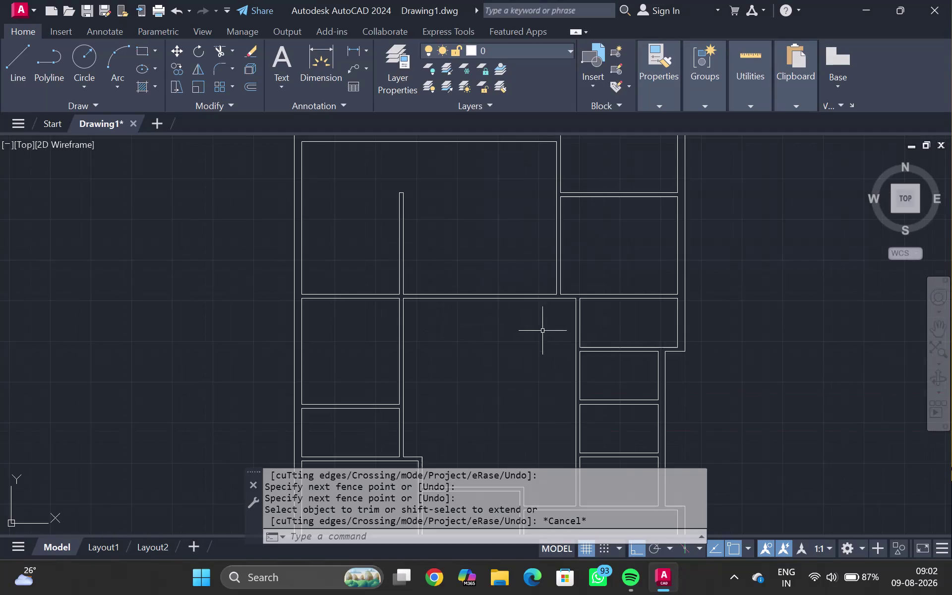
Draw a short line across the vertical wall's thickness at the corner.
middle_drag(467, 416, 482, 303)
scroll(down, 3)
middle_drag(482, 299, 481, 298)
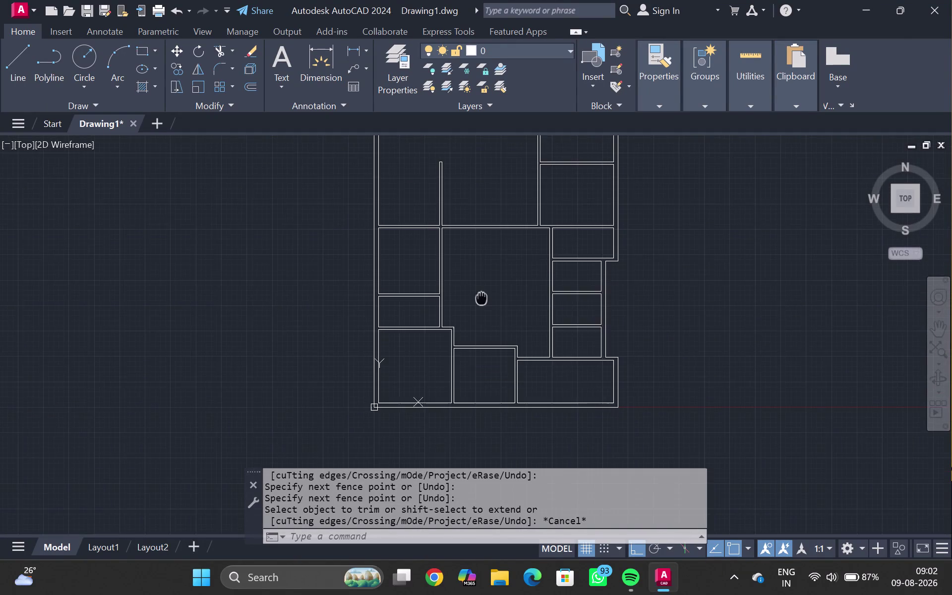
middle_drag(482, 298, 470, 289)
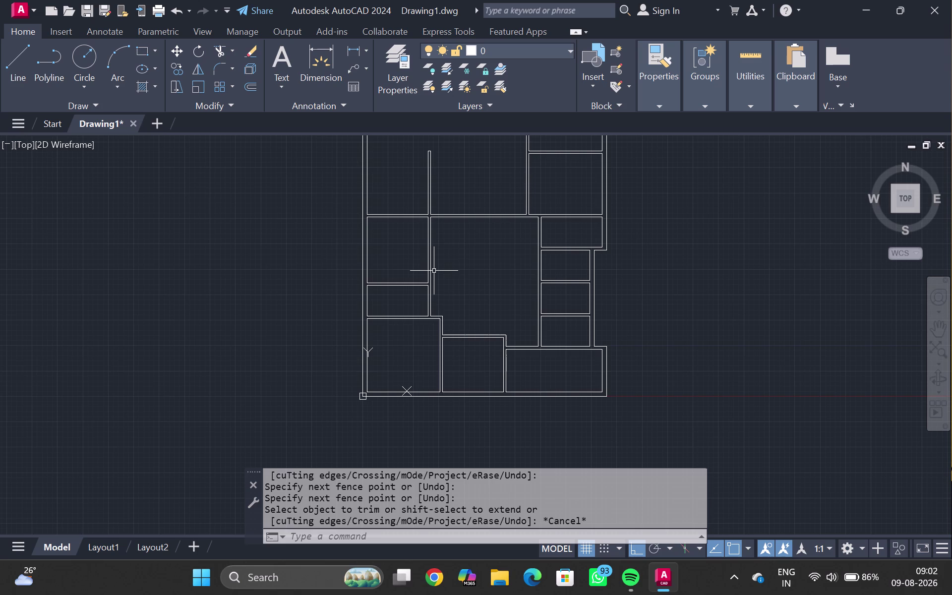
scroll(up, 3)
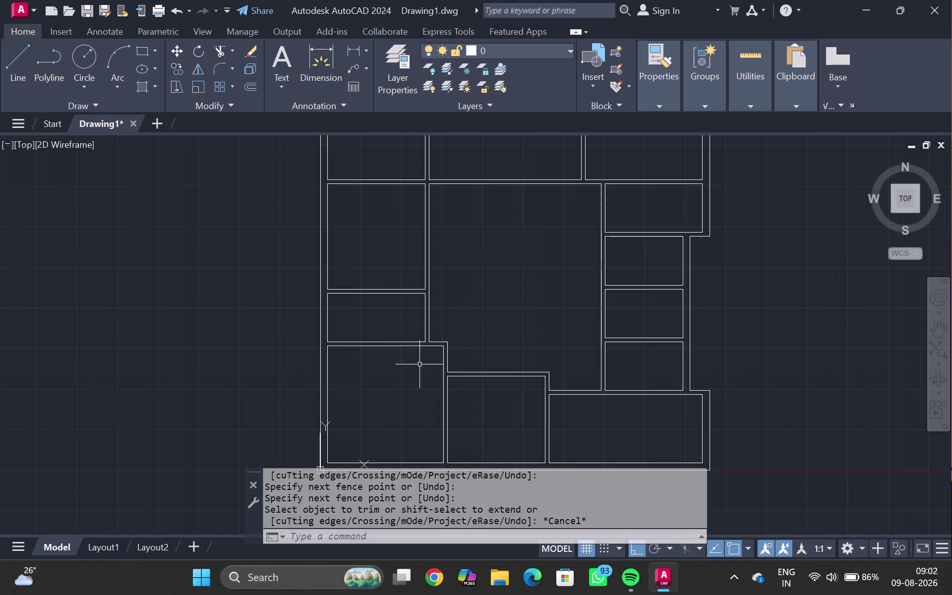
scroll(up, 3)
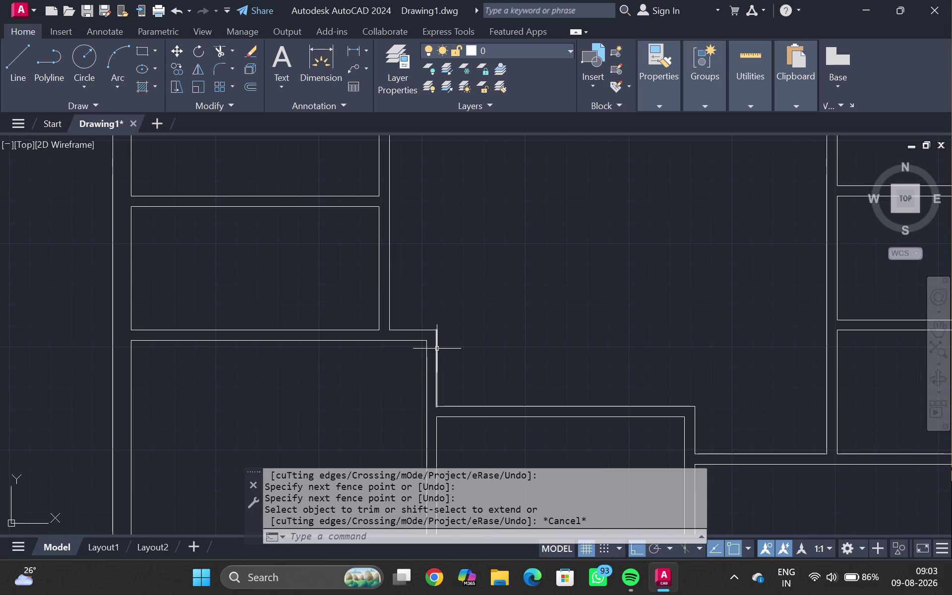
key(l)
key(Return)
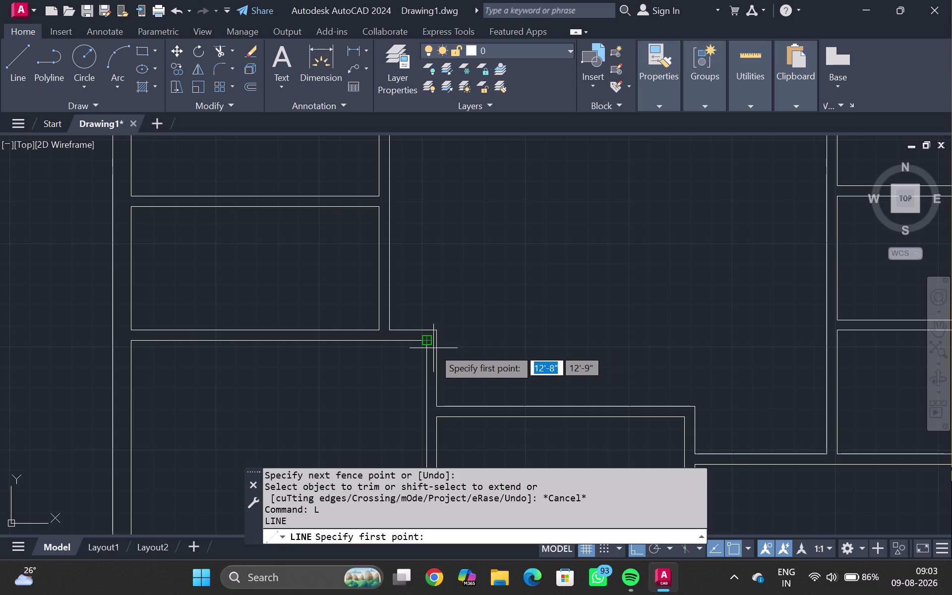
scroll(up, 3)
click(399, 322)
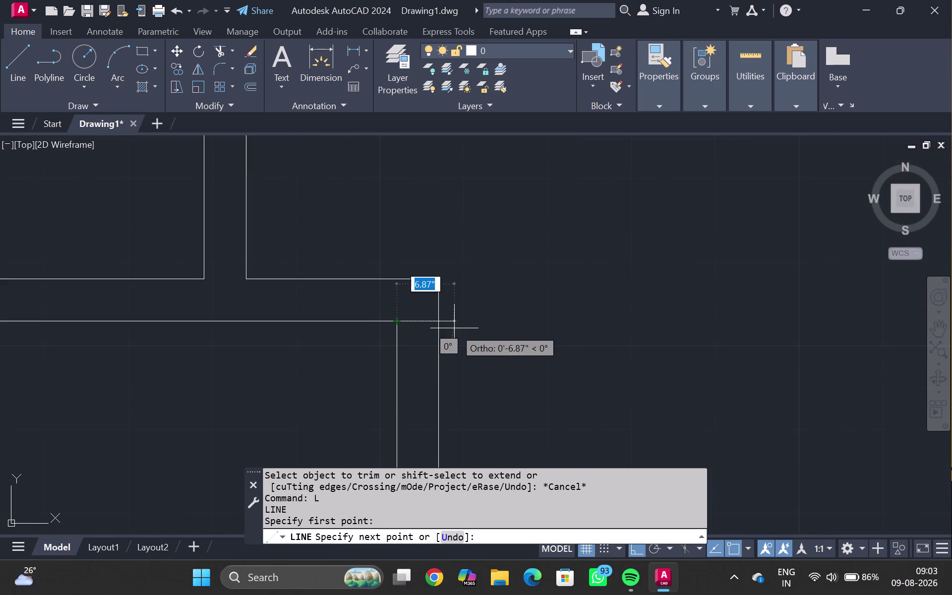
click(458, 326)
key(Escape)
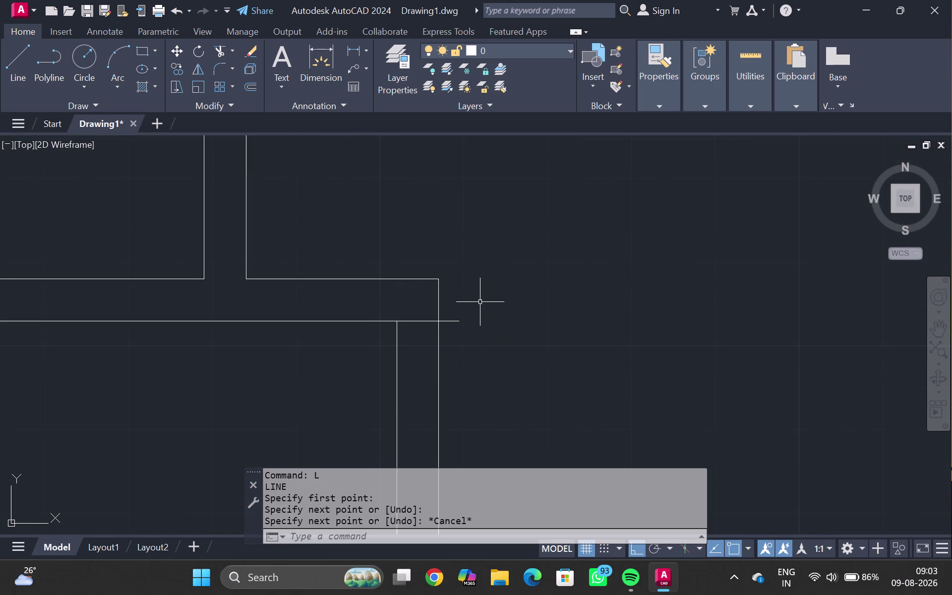
click(429, 320)
Offset the cross line 3'6" down the wall.
key(o)
key(Return)
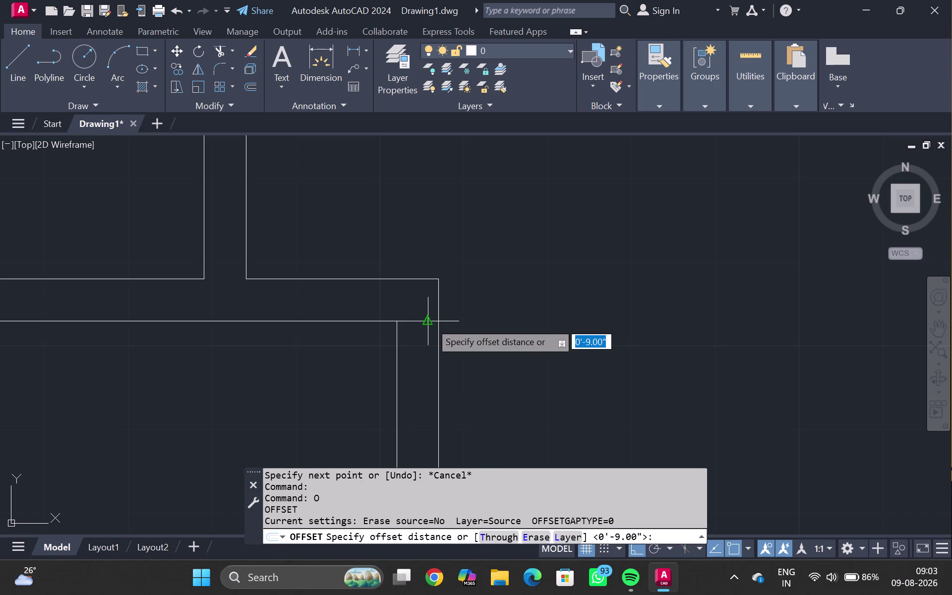
key(3)
text(')
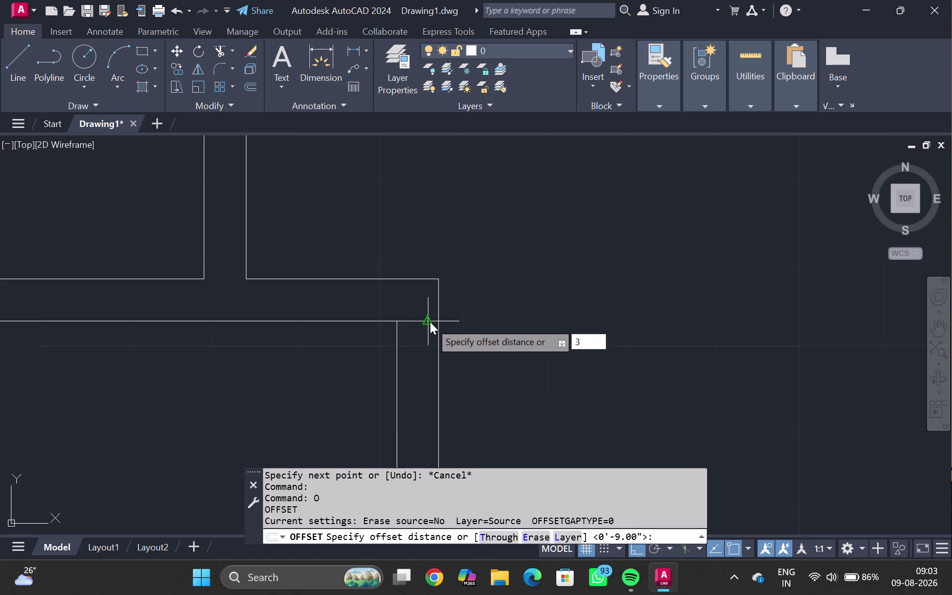
text(6")
key(Return)
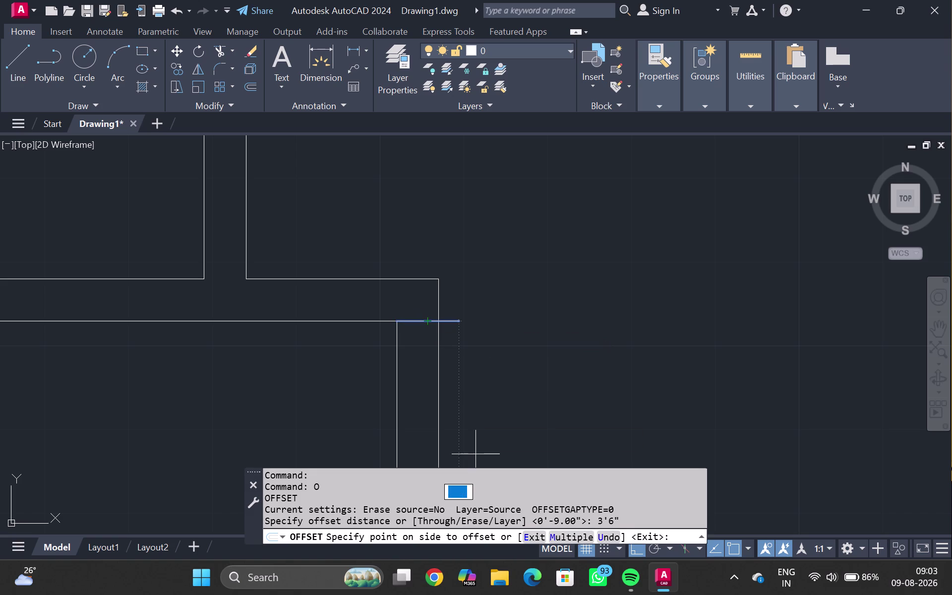
scroll(down, 3)
middle_drag(467, 438, 563, 176)
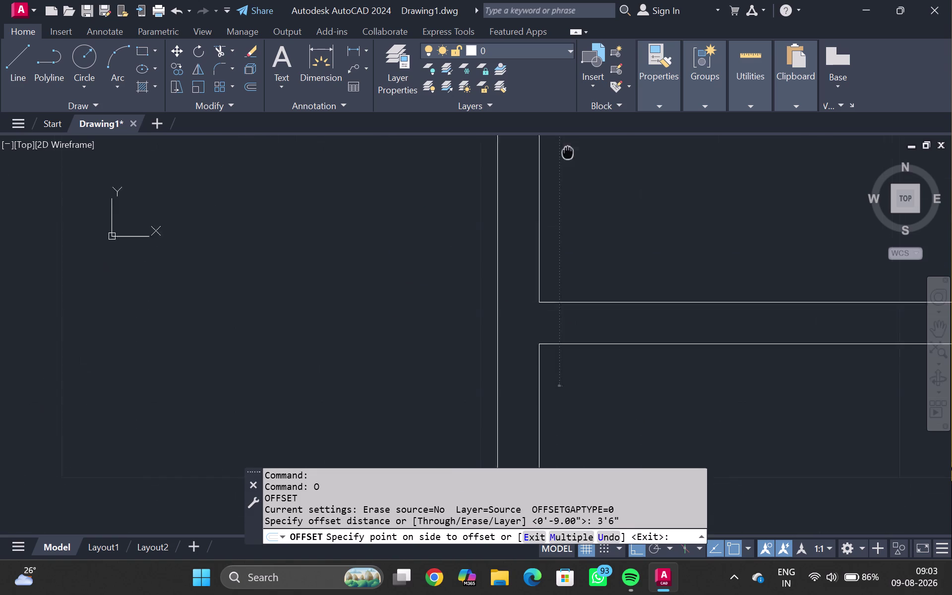
middle_drag(562, 176, 571, 124)
middle_click(571, 125)
click(542, 179)
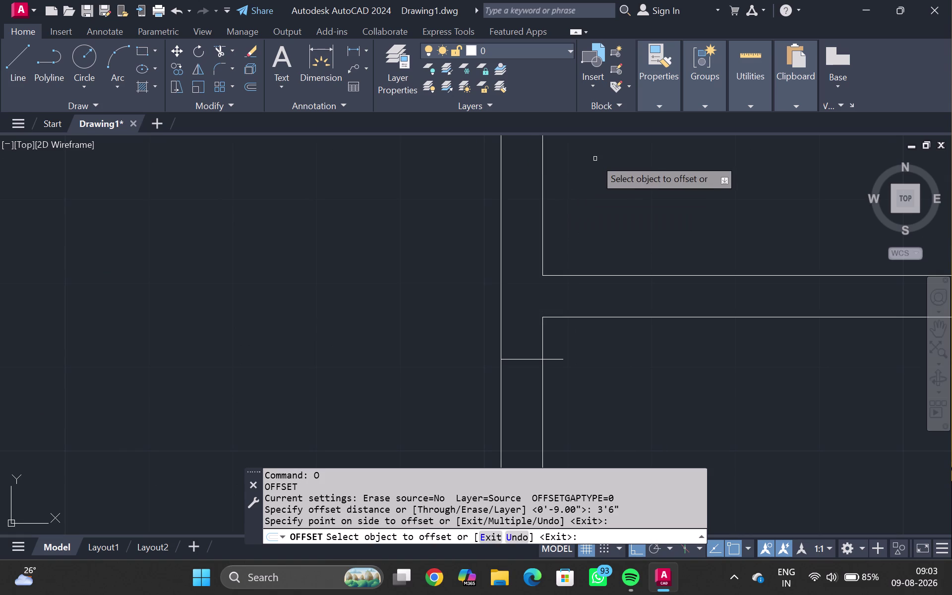
key(Escape)
Fence-trim the wall lines between the two cross lines, then undo the last trim.
text(TR)
key(Return)
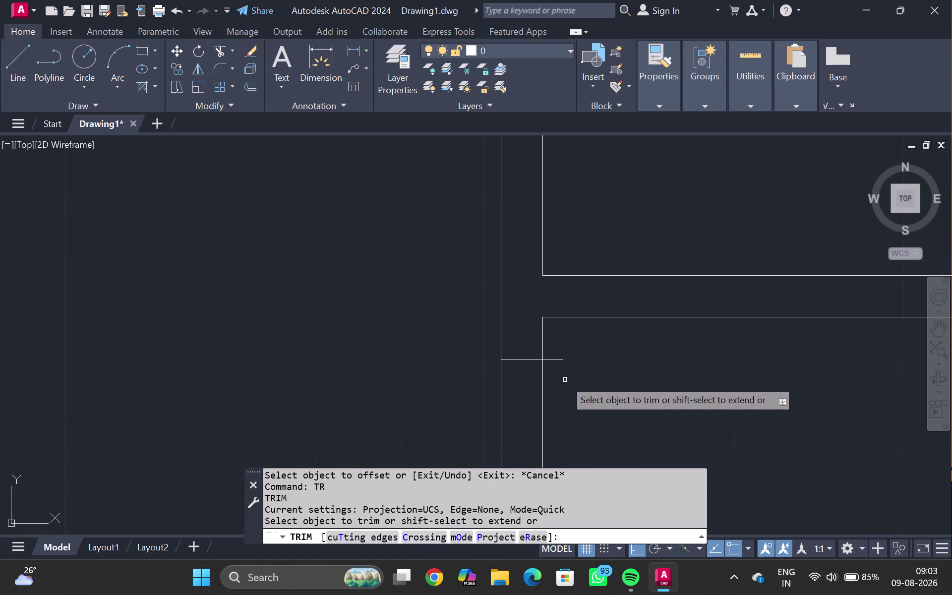
click(559, 360)
drag(568, 233, 484, 245)
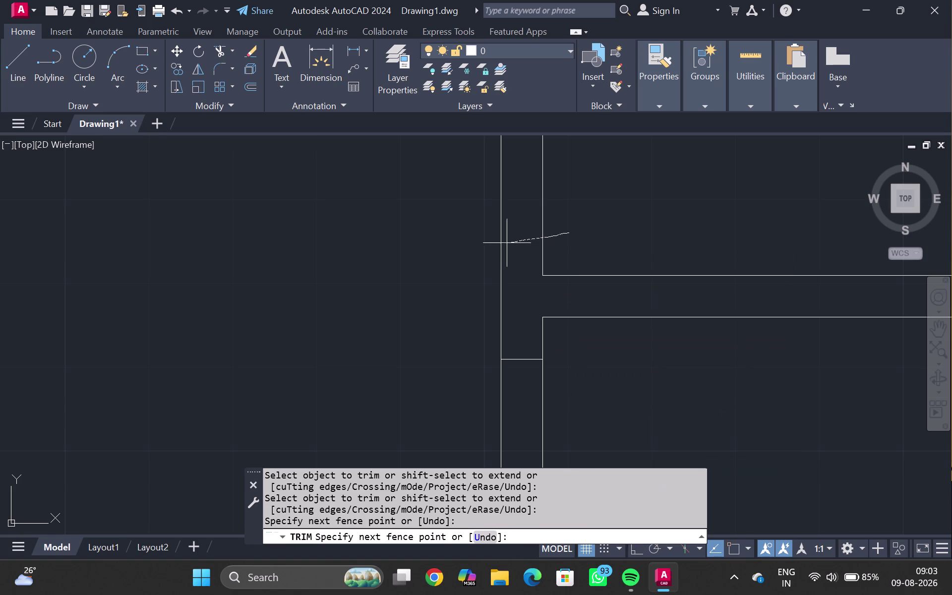
drag(483, 244, 443, 246)
scroll(down, 3)
middle_drag(530, 222, 529, 222)
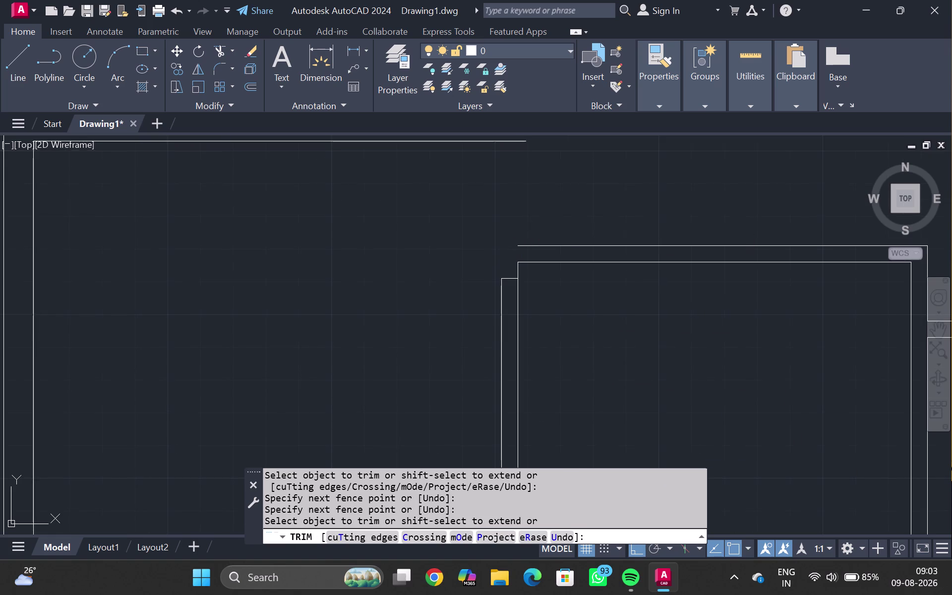
middle_drag(529, 222, 479, 310)
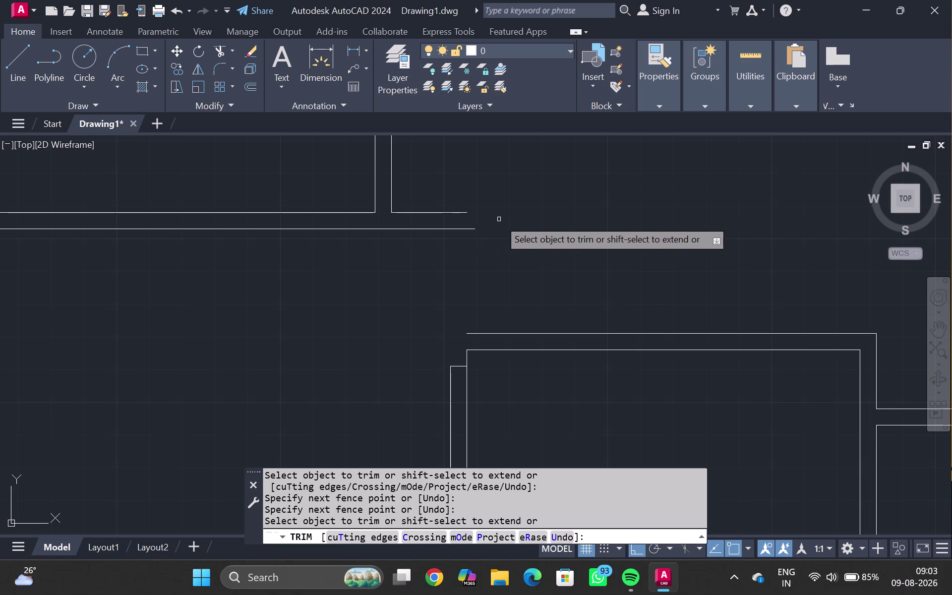
scroll(up, 3)
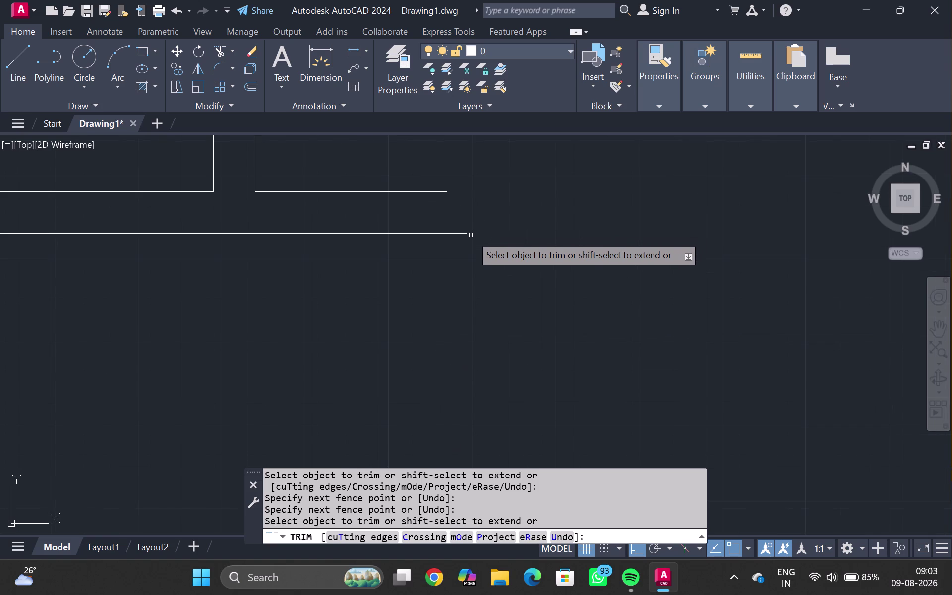
scroll(down, 3)
scroll(down, 3)
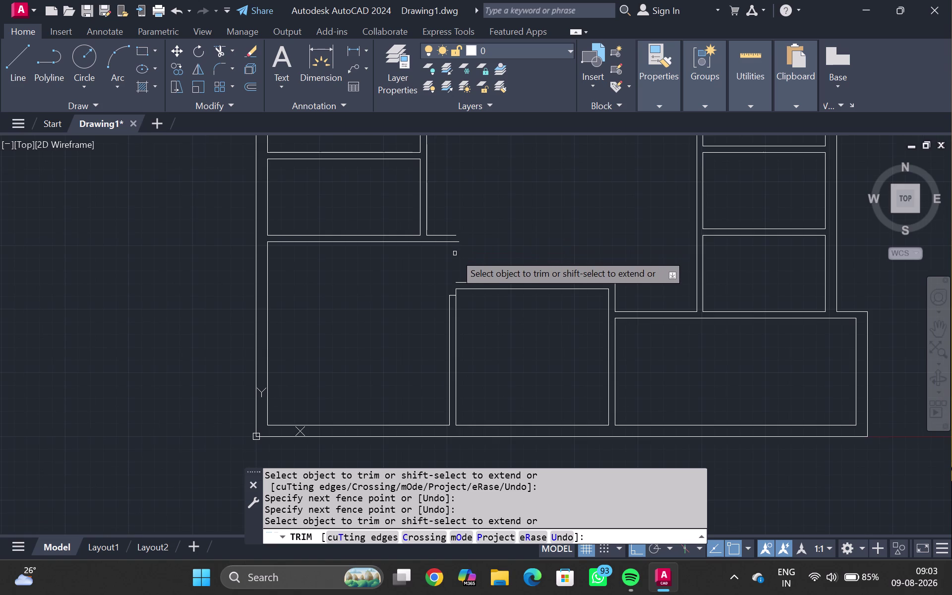
key(ctrl+z)
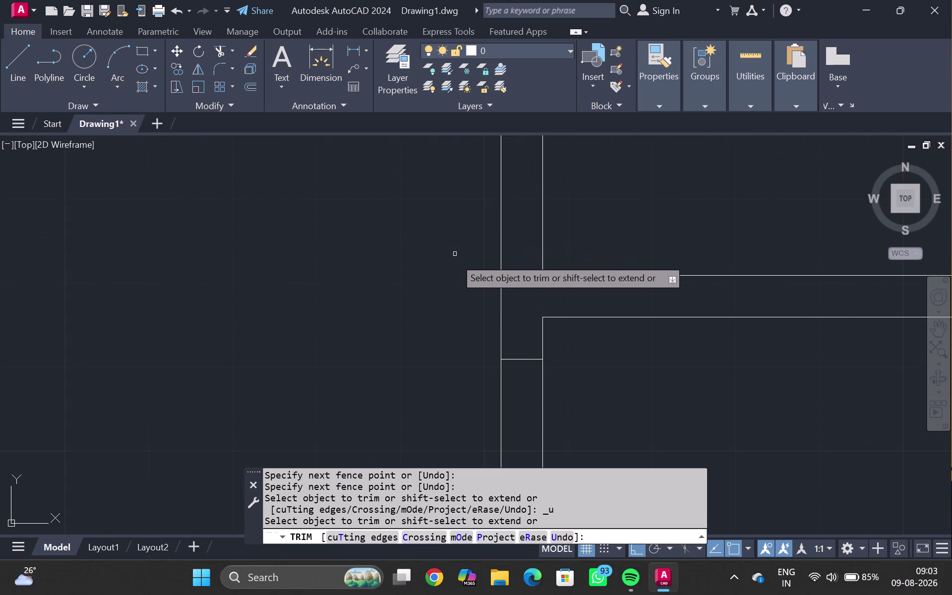
Trim the remaining wall lines out of the 3'6" opening.
scroll(down, 3)
middle_drag(554, 194, 518, 256)
scroll(up, 3)
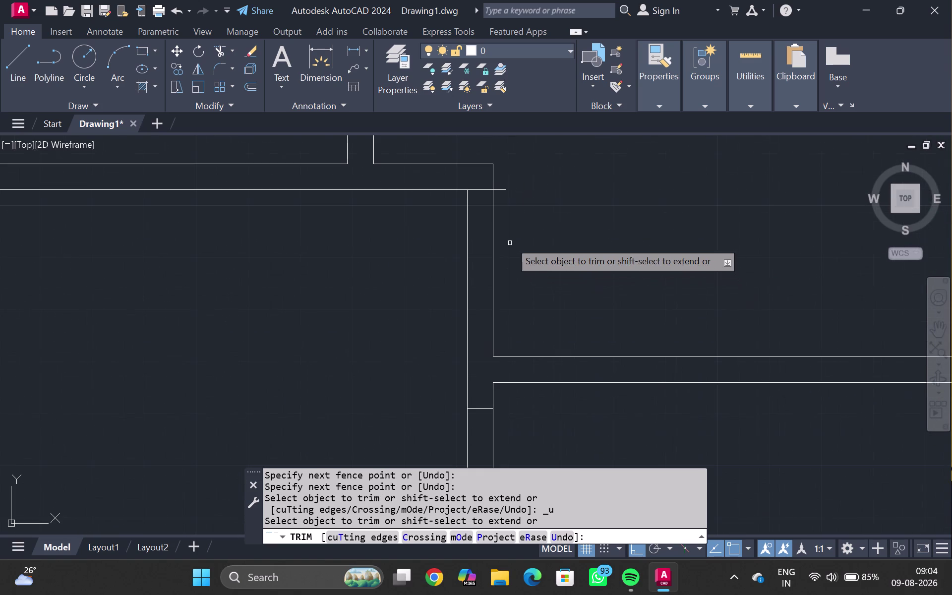
click(503, 189)
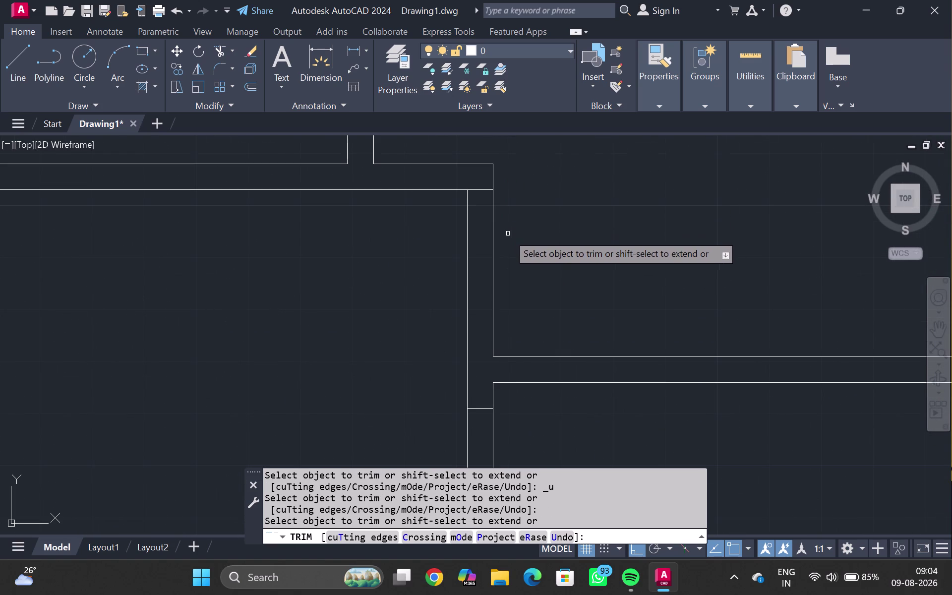
drag(504, 245, 423, 287)
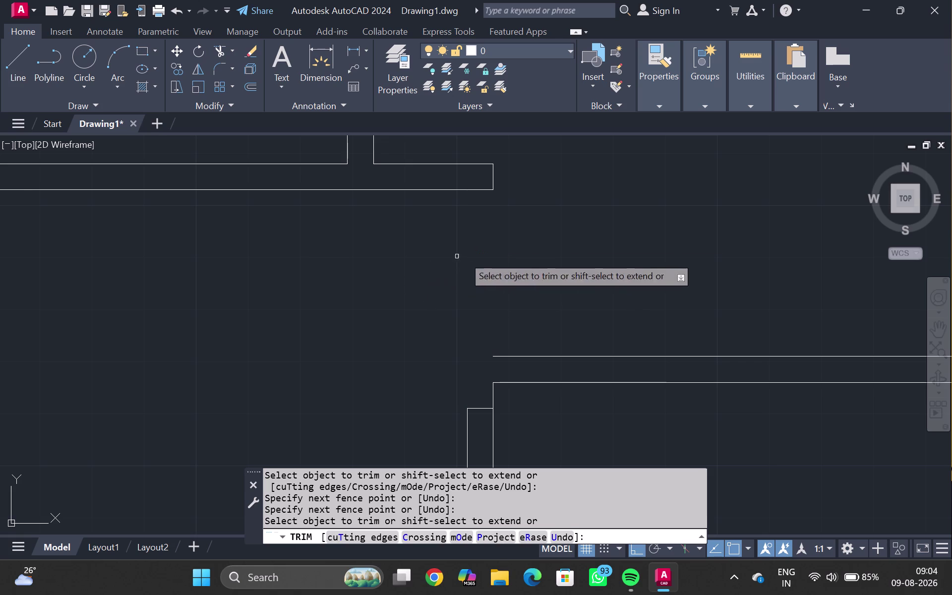
scroll(down, 3)
scroll(down, 3)
middle_drag(541, 257, 450, 260)
key(Escape)
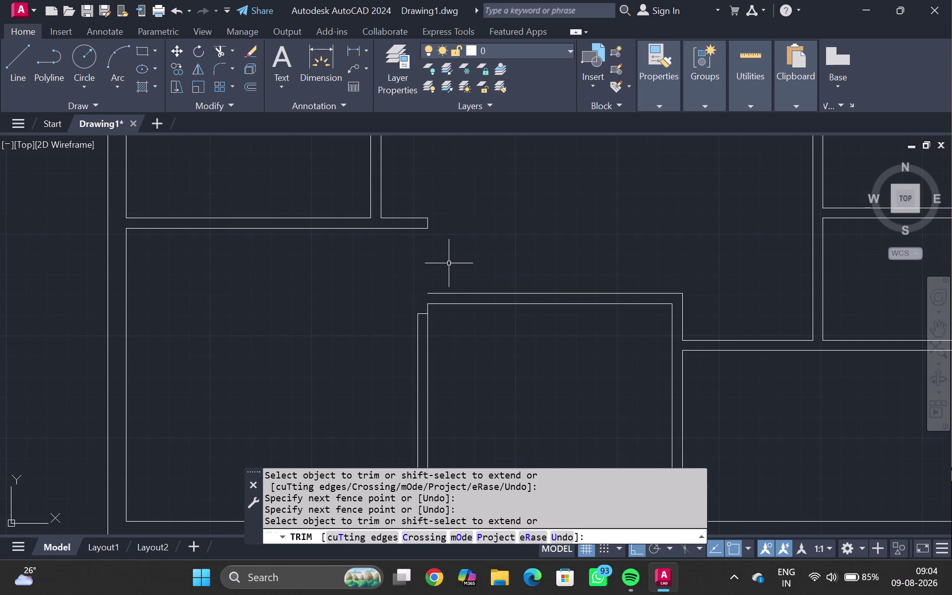
Draw a short line across the wall at the central room's corner.
text(LI)
key(BackSpace)
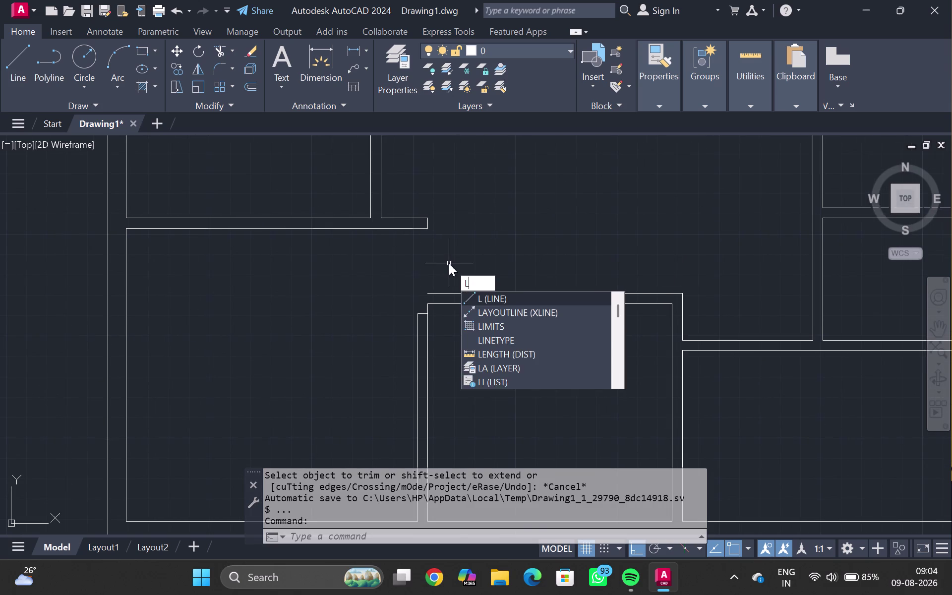
key(Return)
scroll(up, 3)
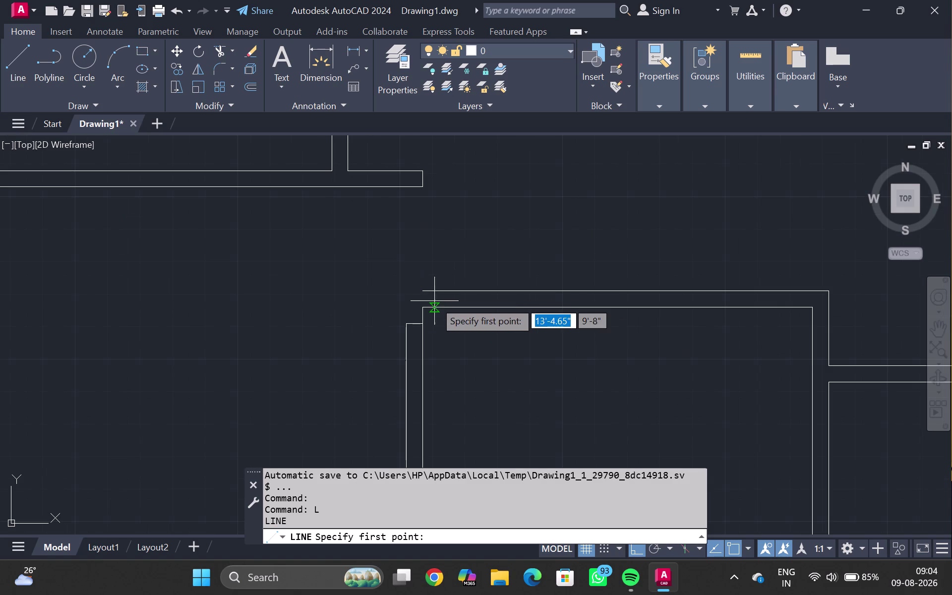
click(424, 312)
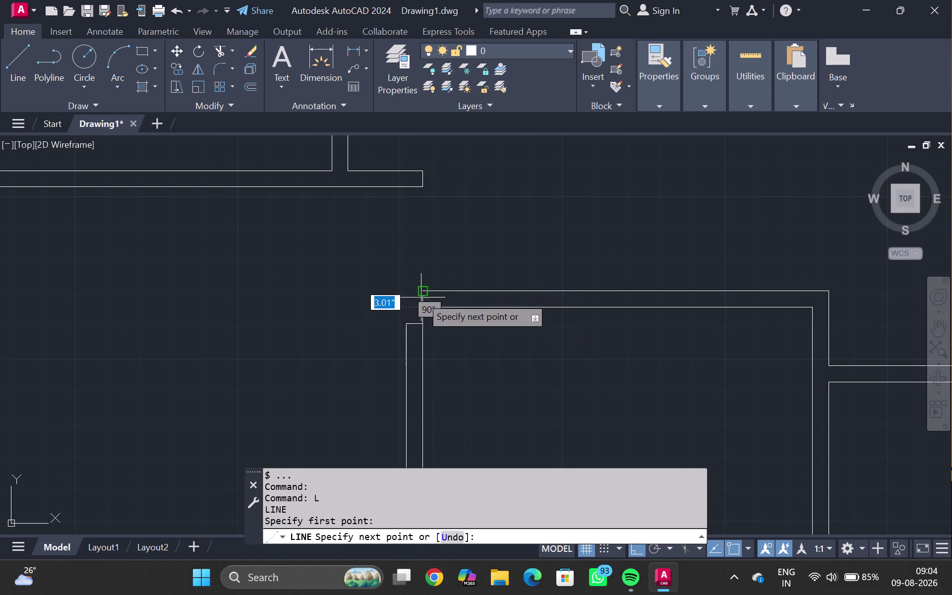
click(421, 289)
key(Escape)
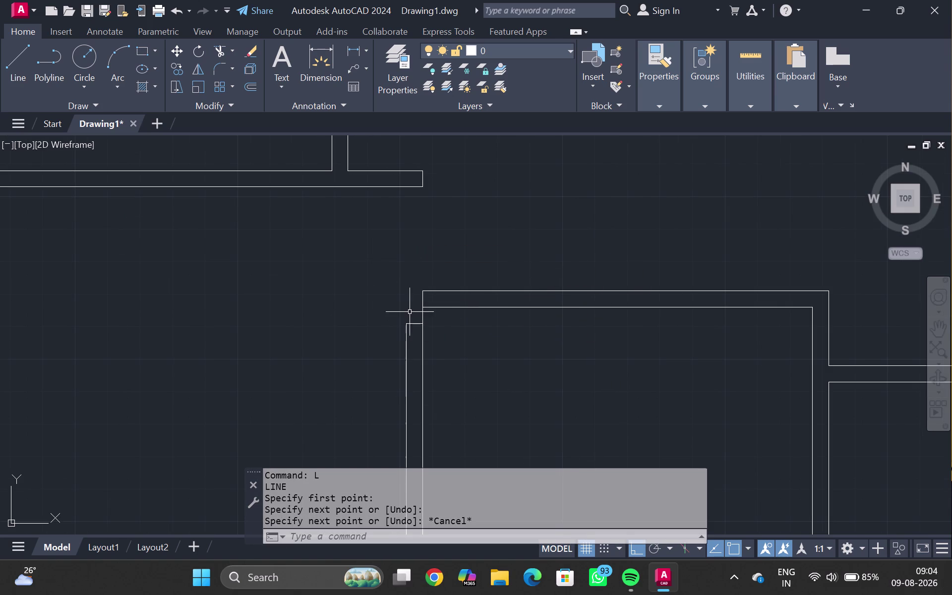
click(424, 297)
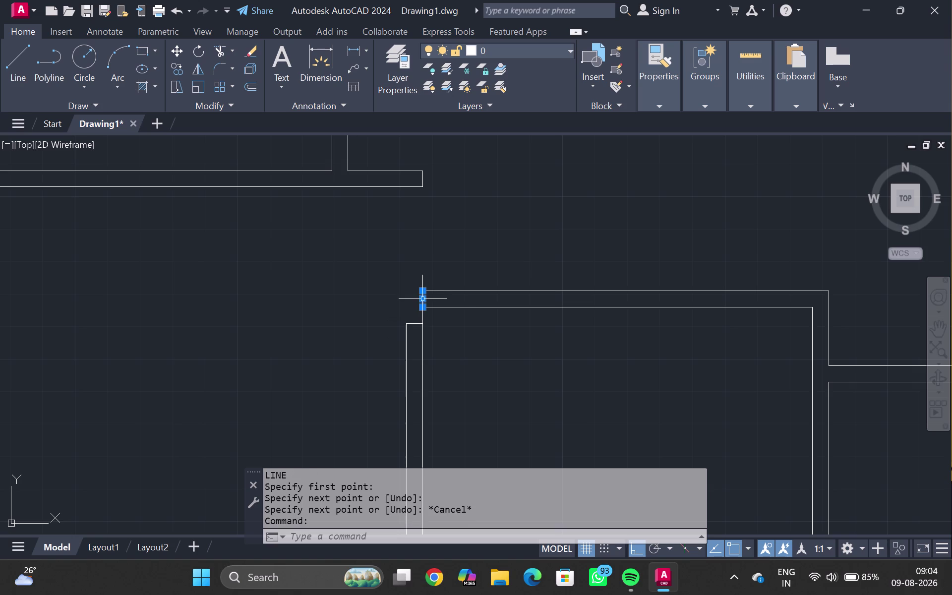
Offset that line 3'6" to the right.
text(PO)
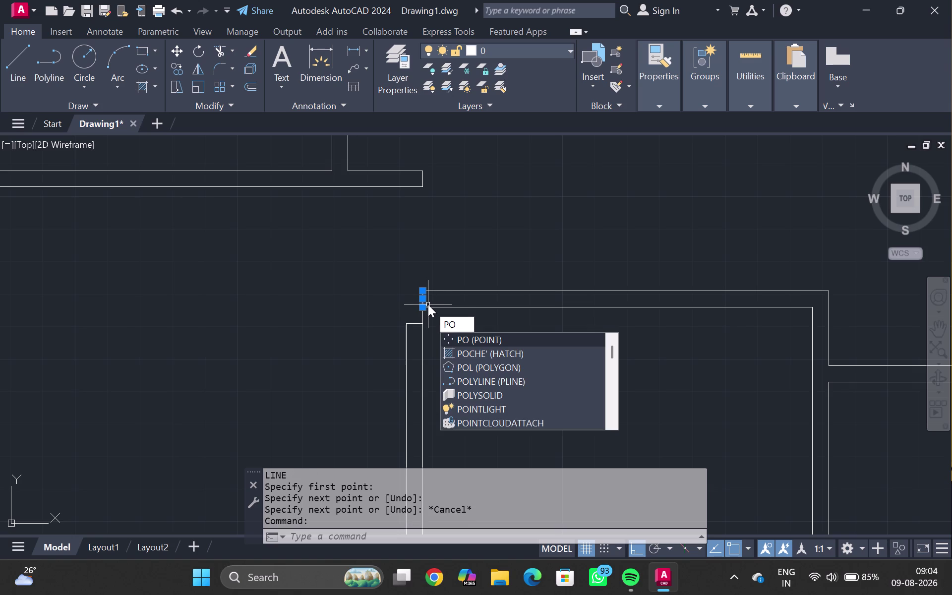
key(BackSpace)
key(BackSpace)
key(p)
key(BackSpace)
key(o)
key(Return)
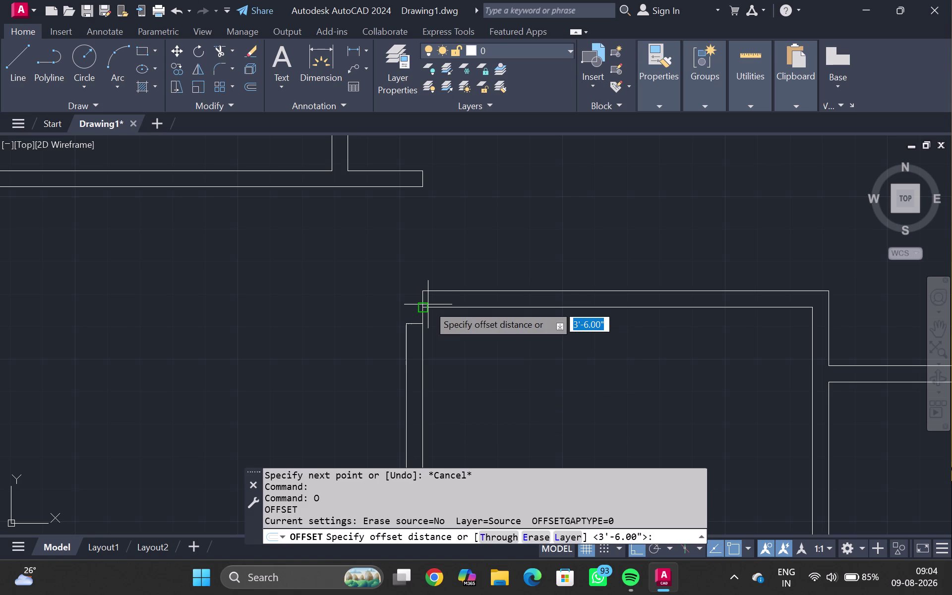
key(3)
text(')
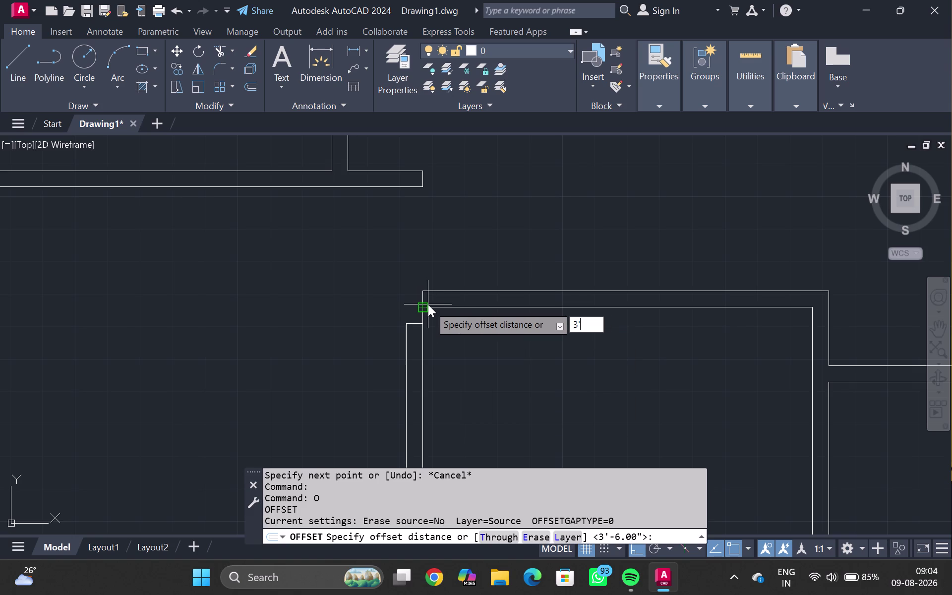
text(6")
key(Return)
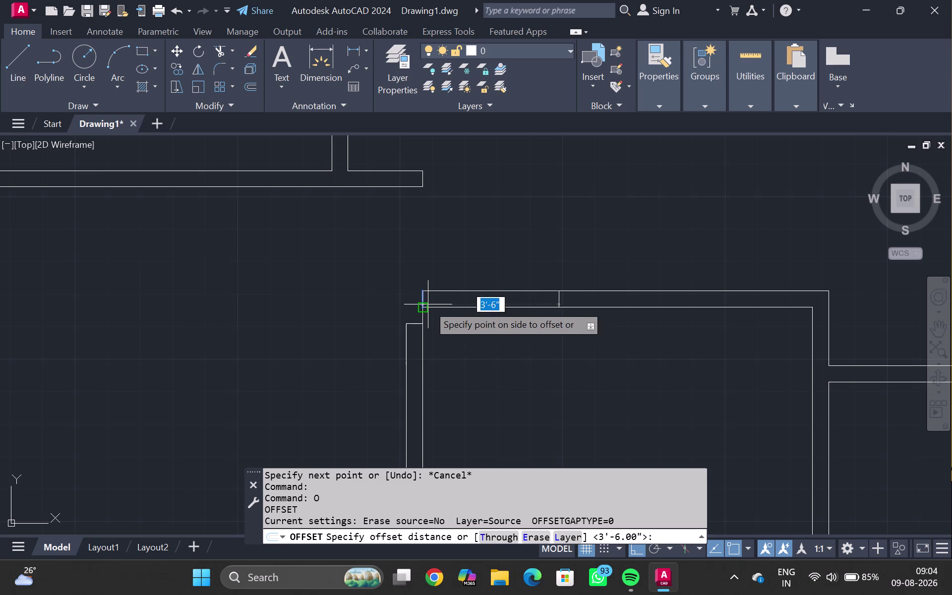
click(542, 305)
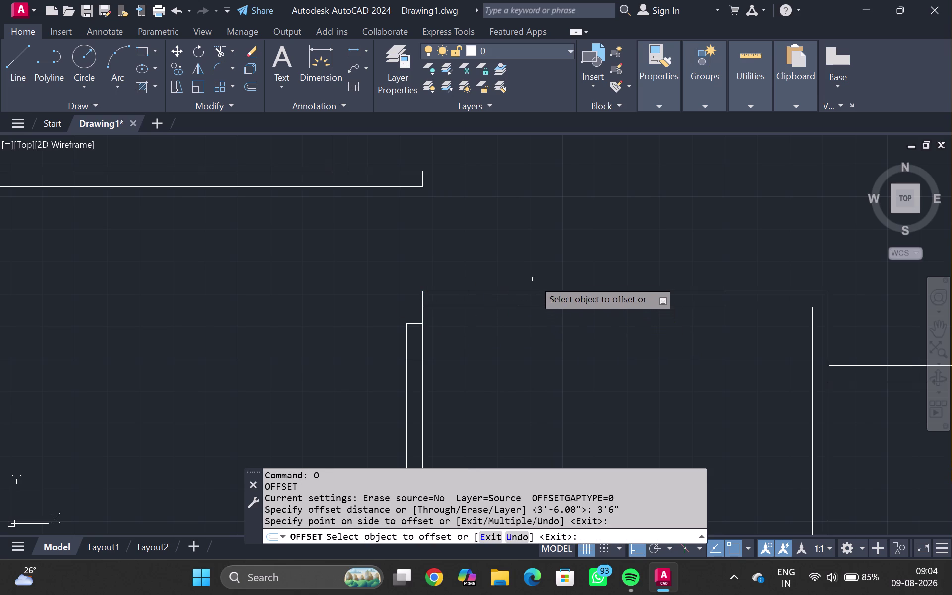
key(Escape)
Fence-trim the wall between the two lines and zoom out to the whole plan.
key(t)
key(r)
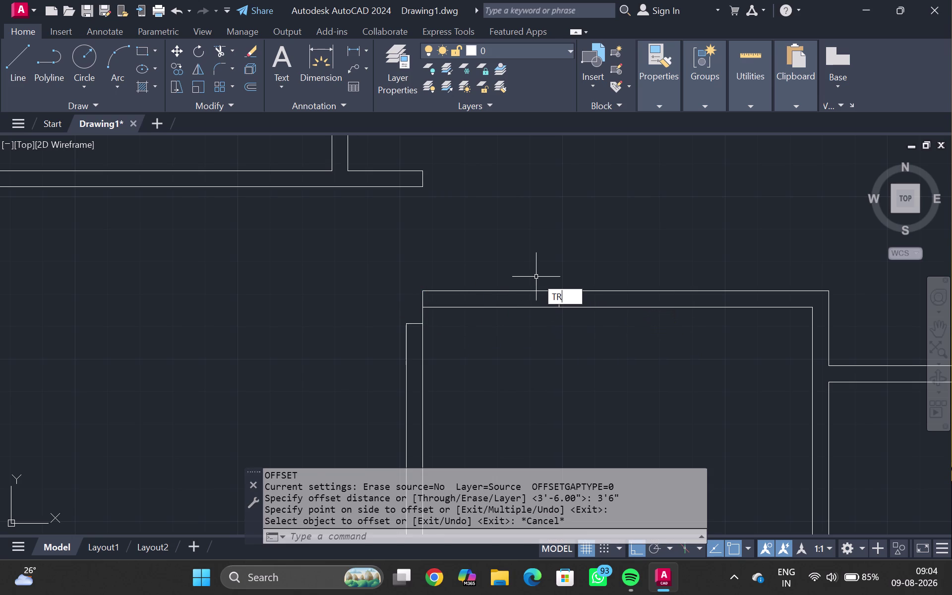
key(Return)
drag(528, 265, 445, 383)
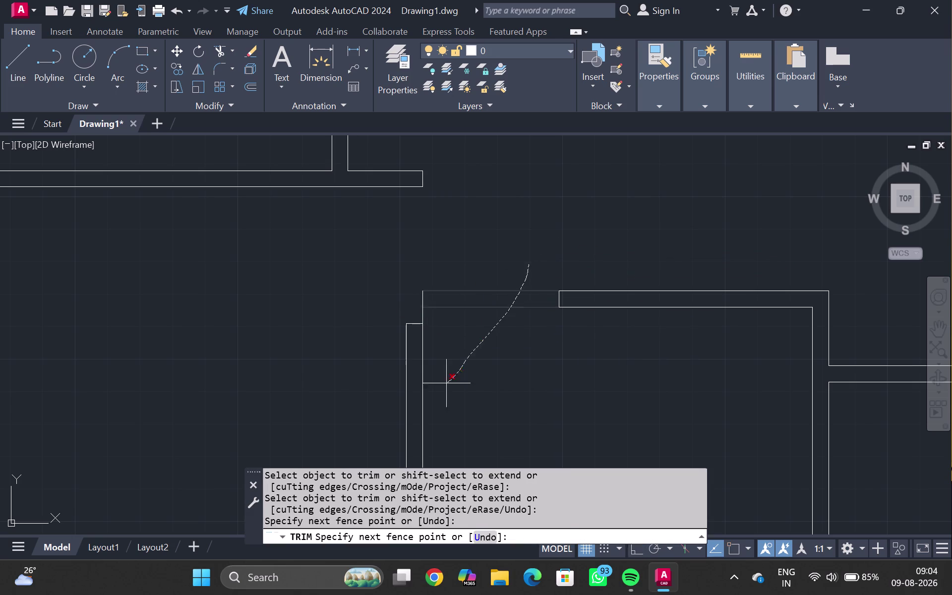
drag(438, 308, 395, 313)
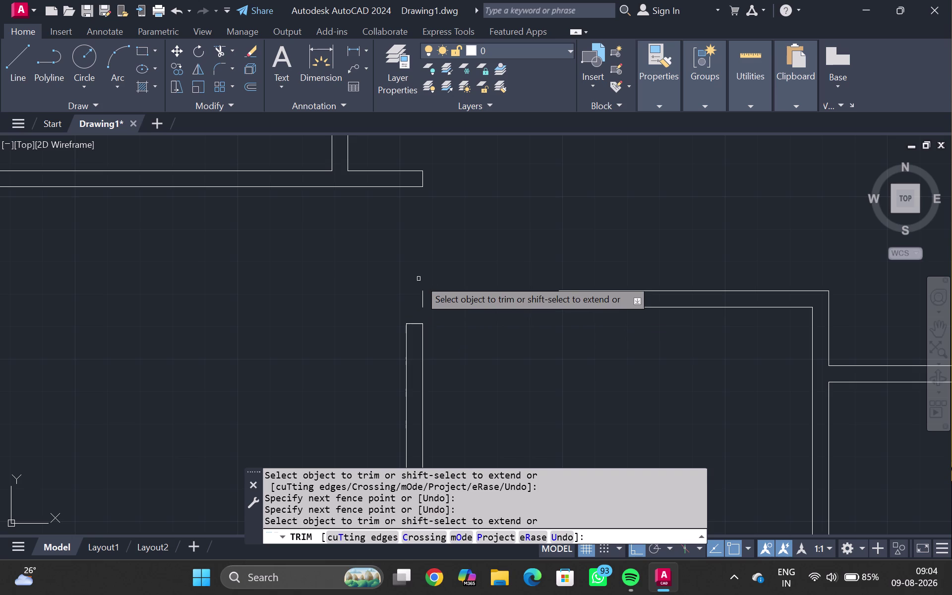
click(423, 299)
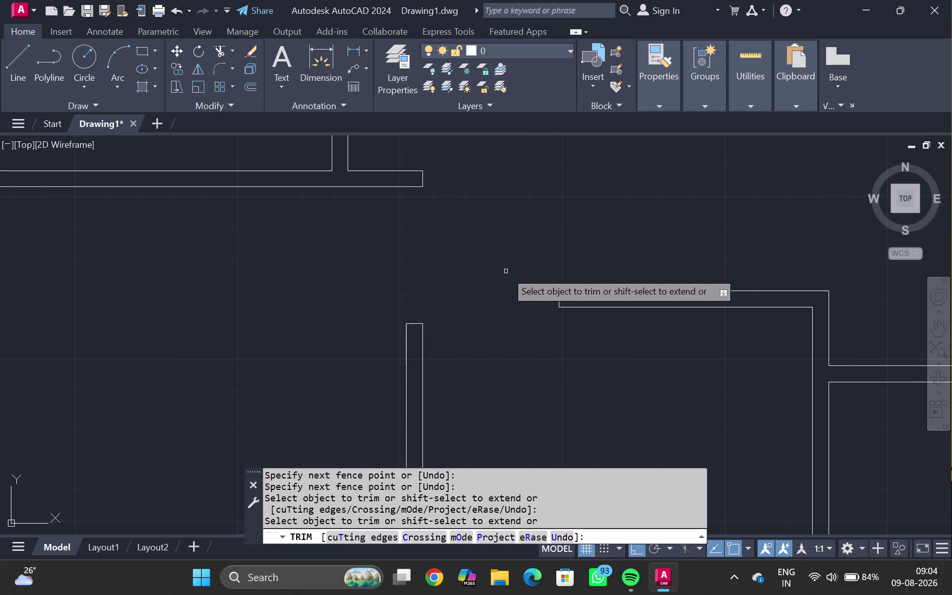
key(Escape)
scroll(down, 3)
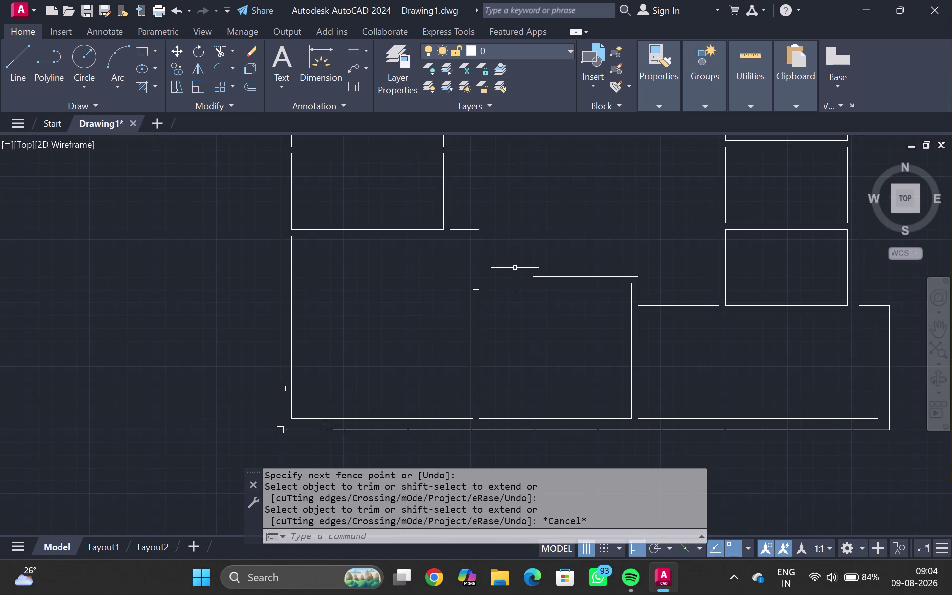
middle_click(519, 270)
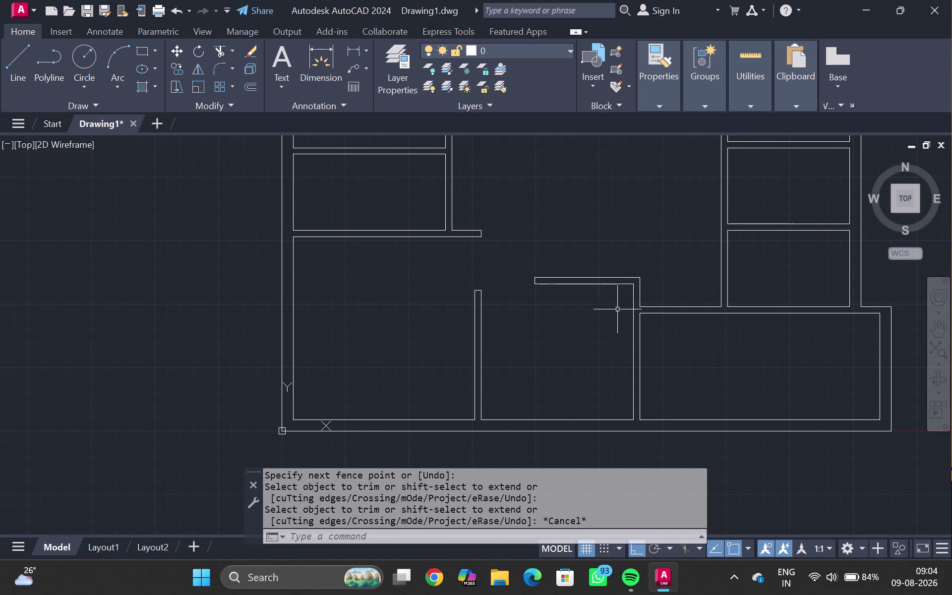
scroll(up, 3)
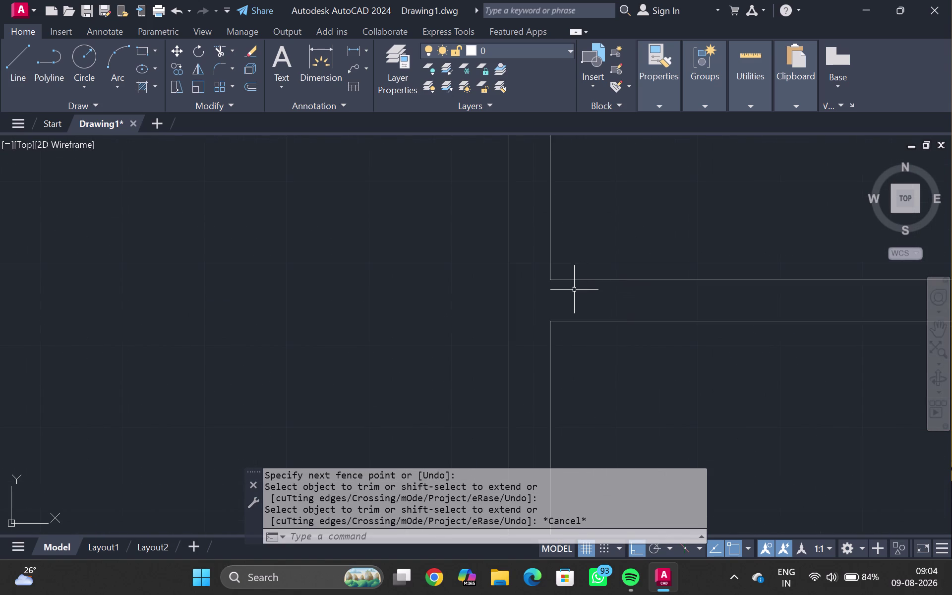
Draw a line closing the end of the horizontal double wall.
key(l)
key(Return)
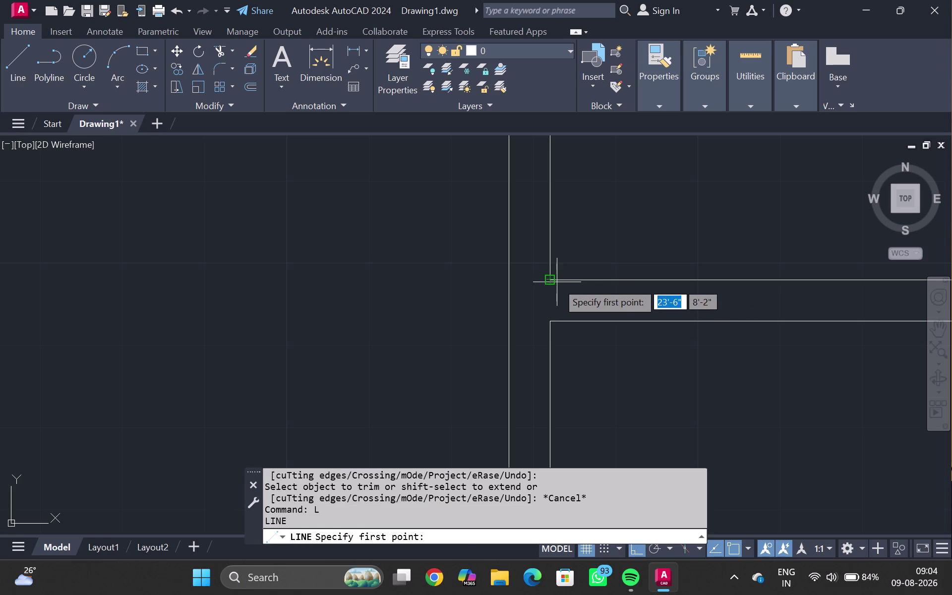
click(548, 281)
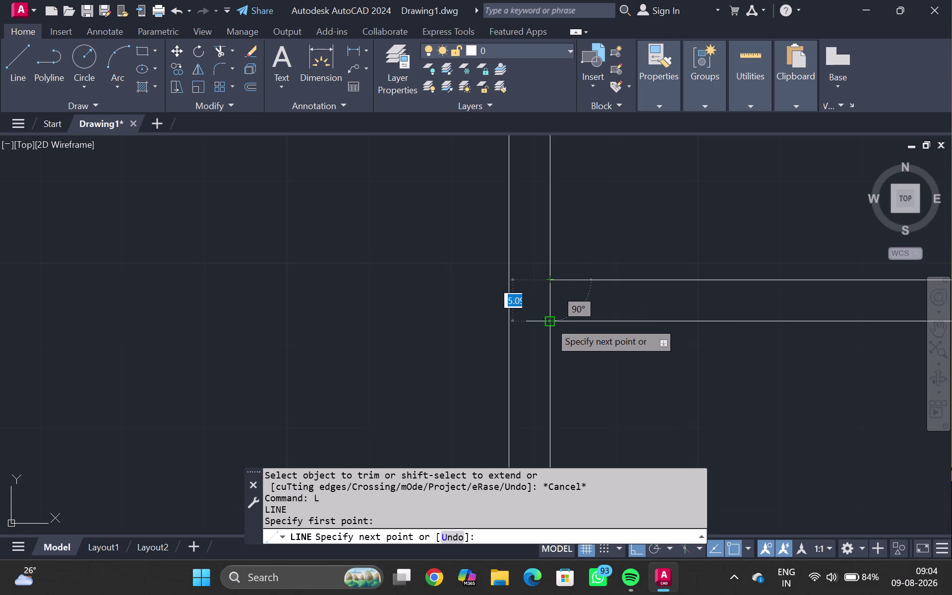
click(553, 325)
key(Escape)
key(Escape)
key(Escape)
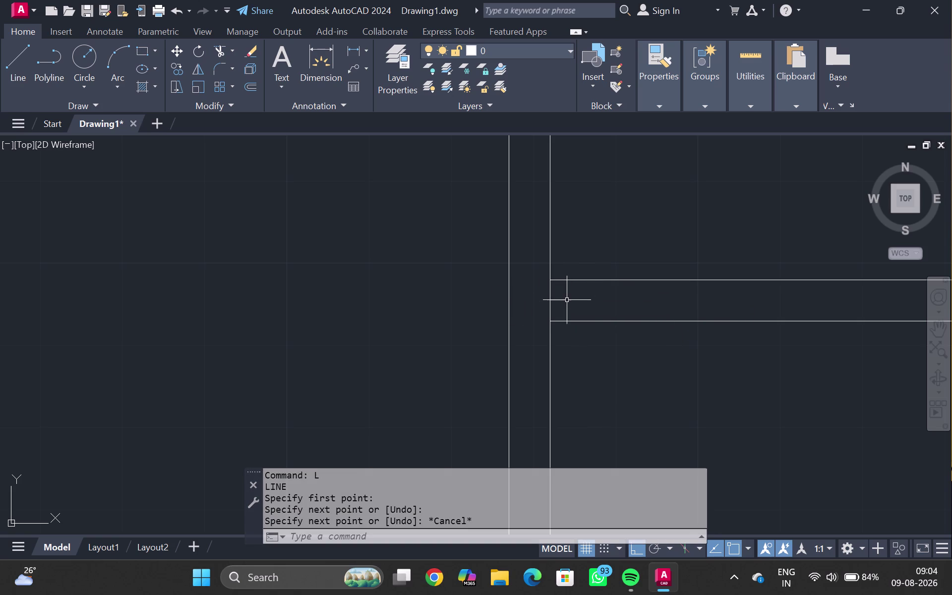
click(550, 301)
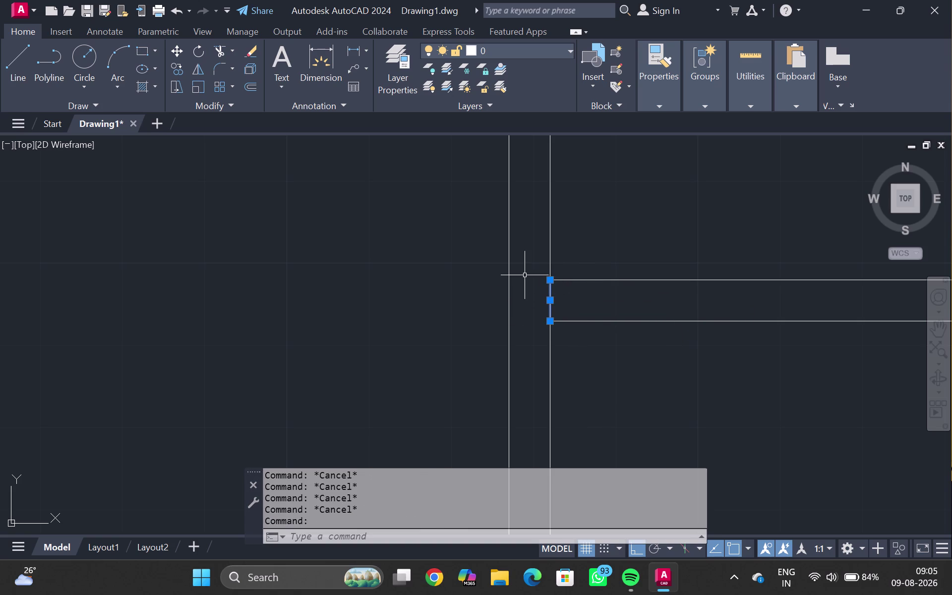
Offset the closing line 3'6" to the right.
key(o)
key(Return)
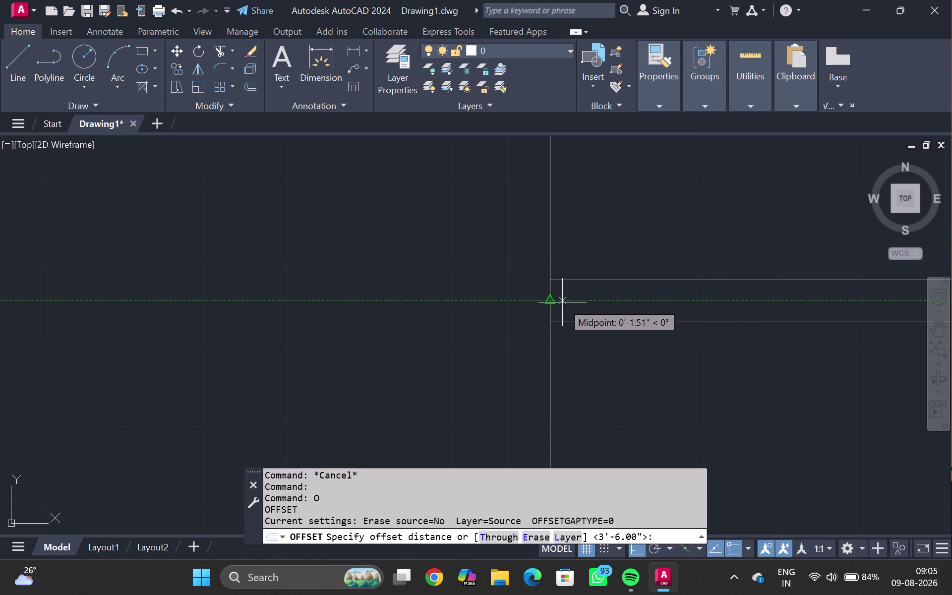
key(Return)
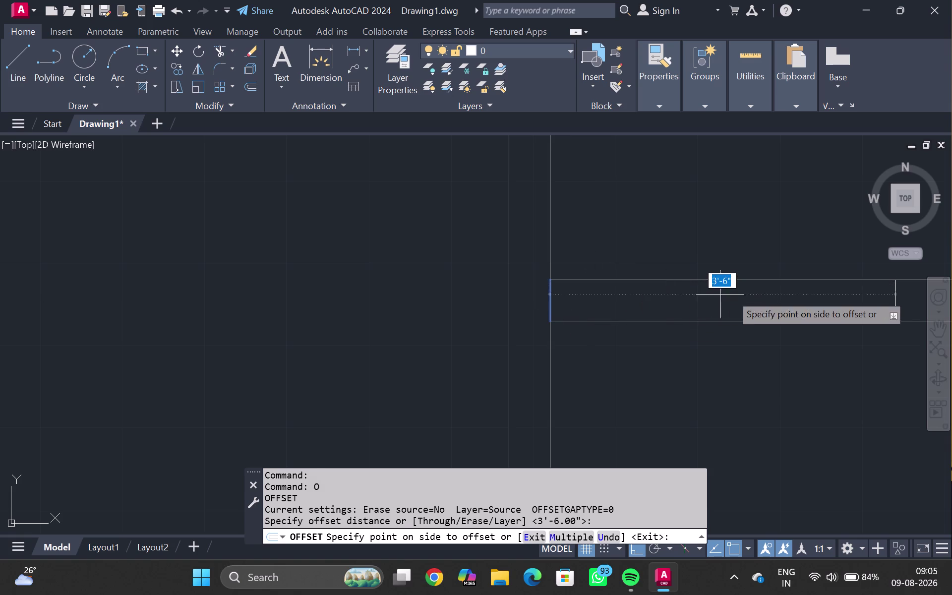
click(740, 295)
key(Escape)
Fence-trim the wall lines between the two lines.
key(t)
key(r)
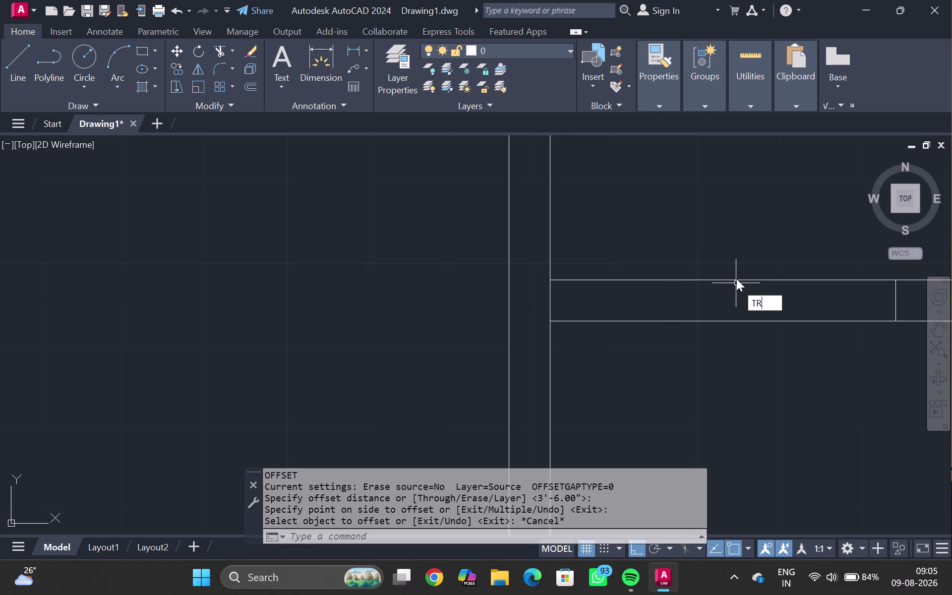
key(Return)
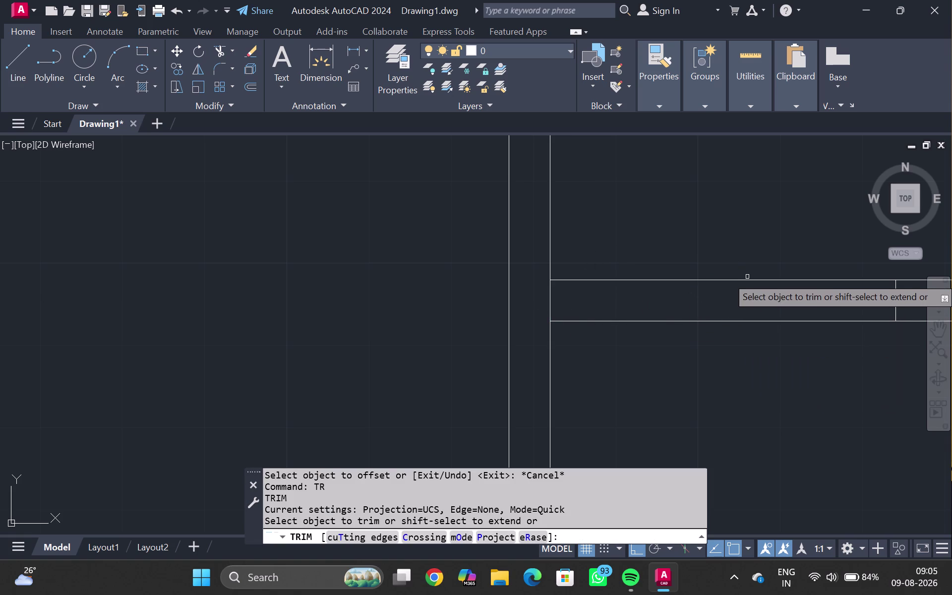
drag(747, 273, 723, 401)
key(Escape)
scroll(down, 3)
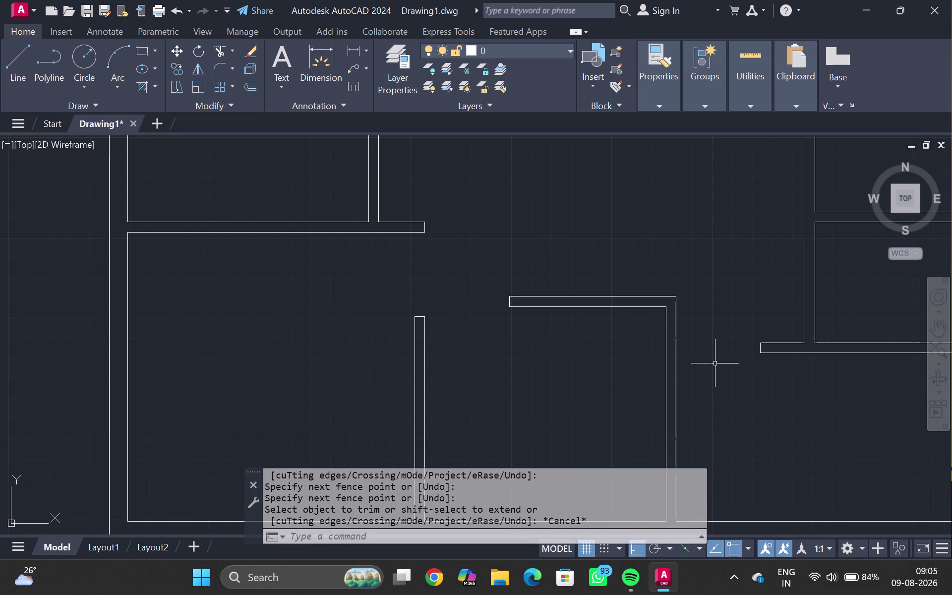
middle_drag(712, 369, 585, 381)
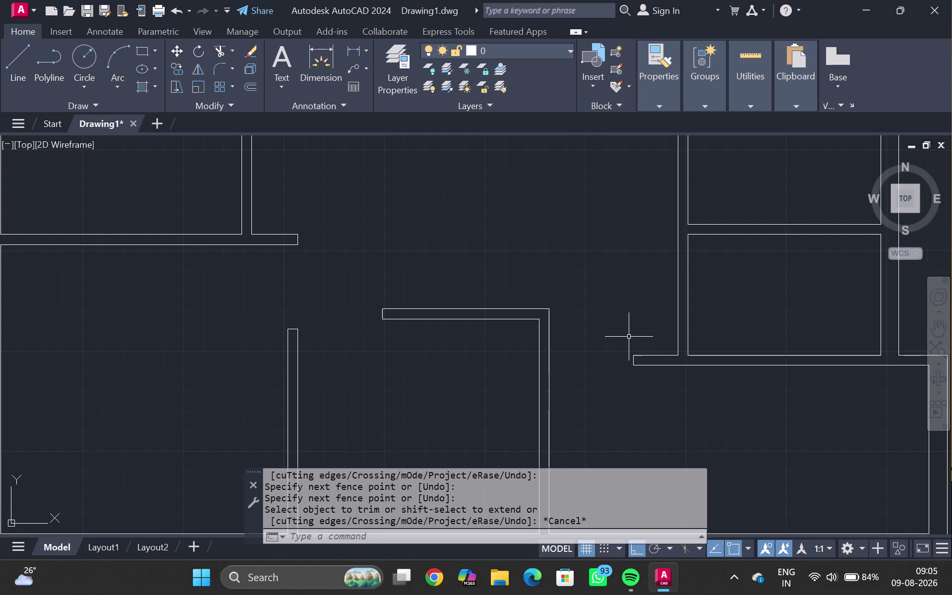
scroll(up, 3)
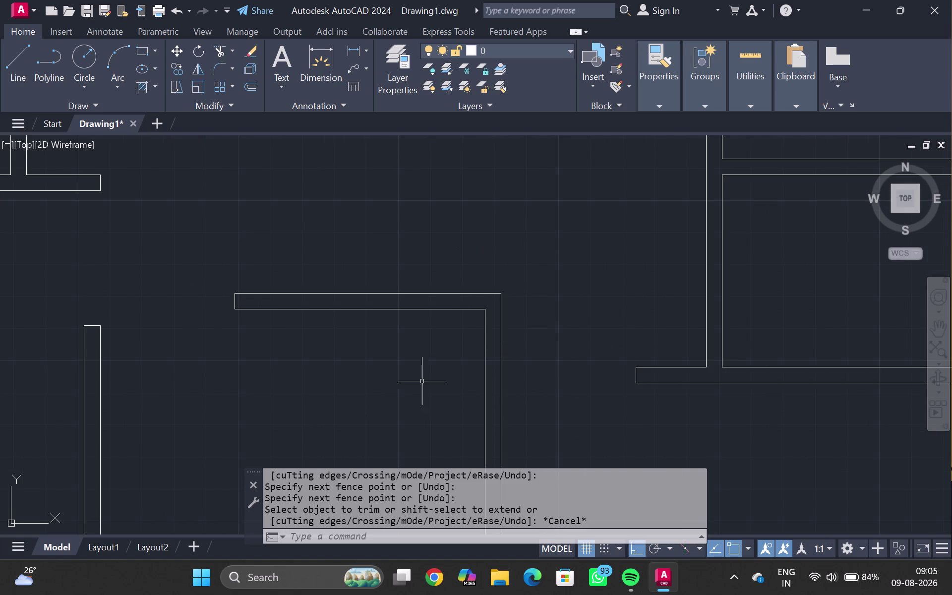
scroll(down, 3)
scroll(down, 3)
middle_drag(245, 381, 282, 387)
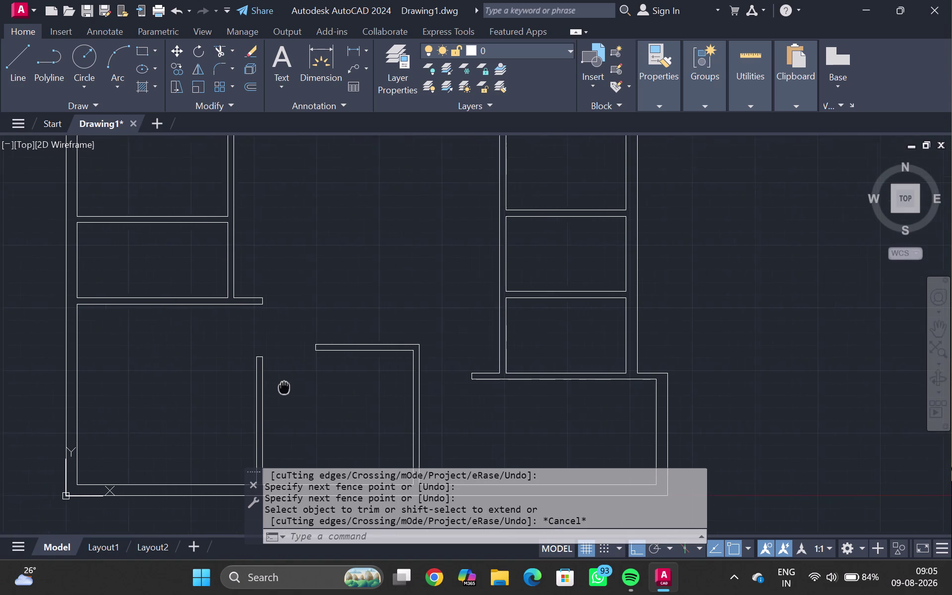
middle_drag(282, 387, 404, 370)
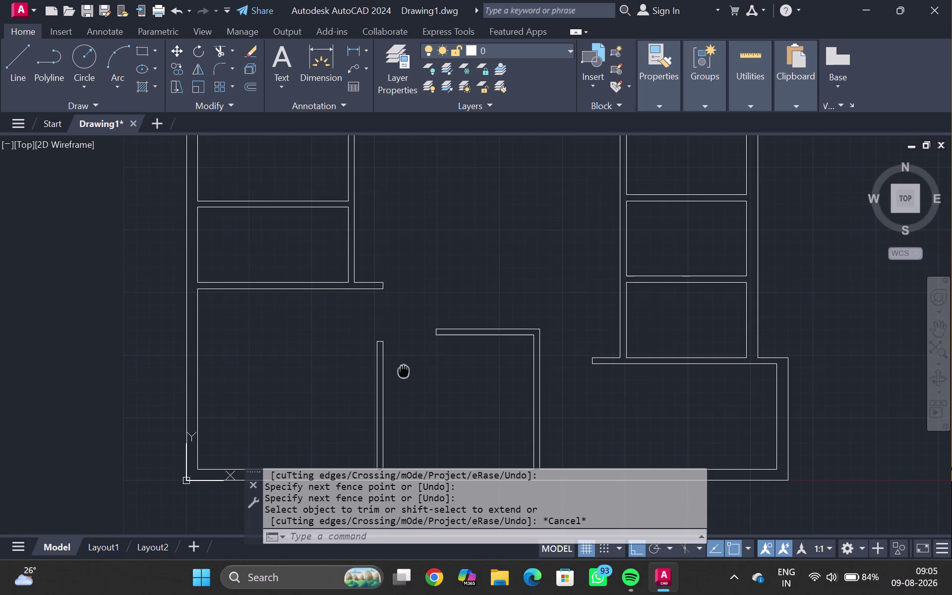
middle_drag(404, 371, 479, 514)
scroll(up, 3)
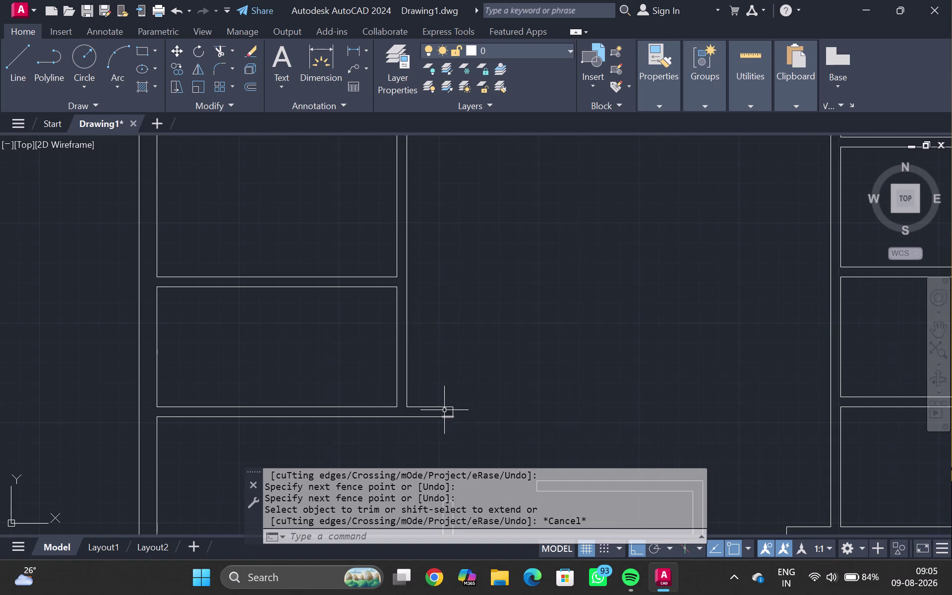
middle_drag(440, 403, 479, 503)
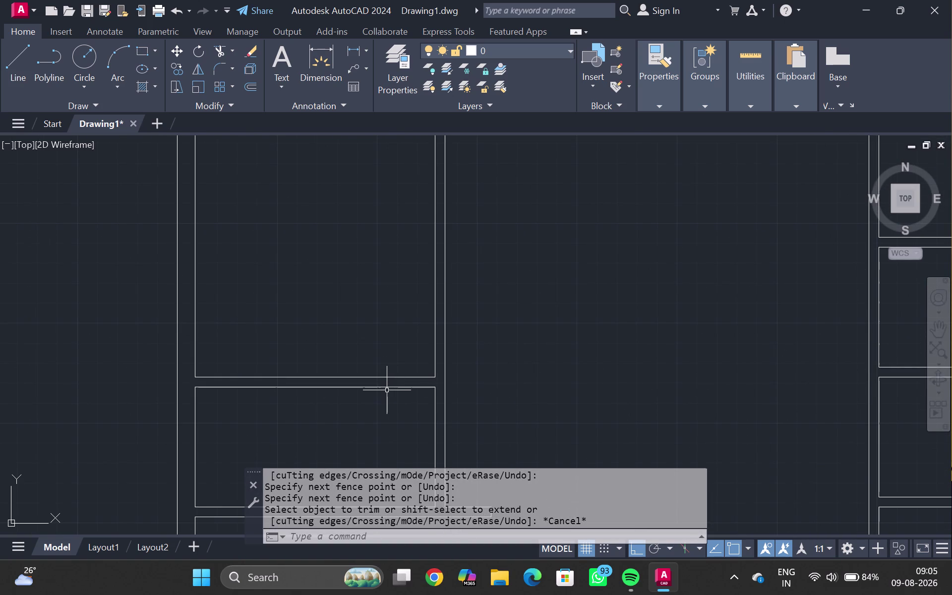
key(l)
key(Return)
Draw a short cross line across the end of the horizontal wall.
key(backslash)
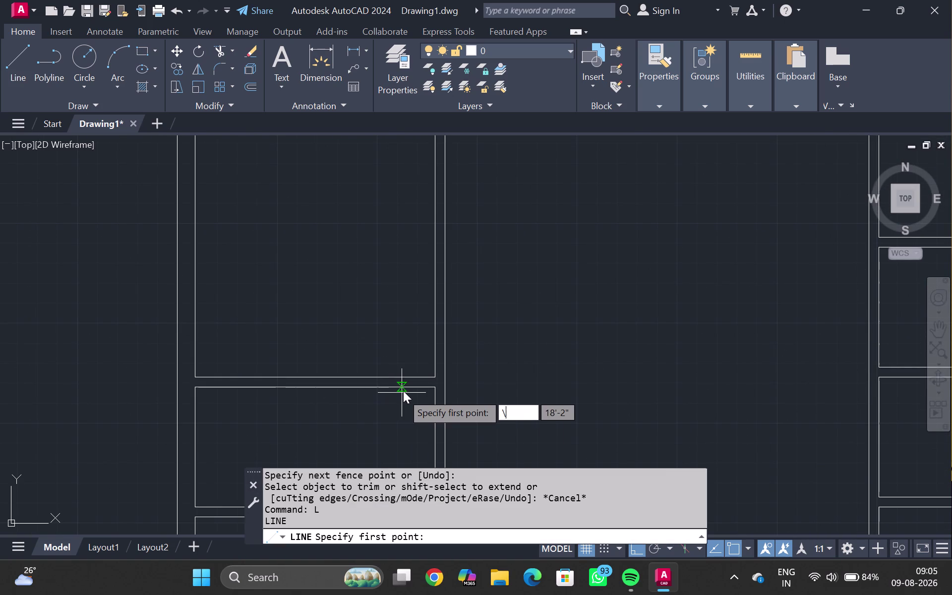
scroll(up, 3)
key(Escape)
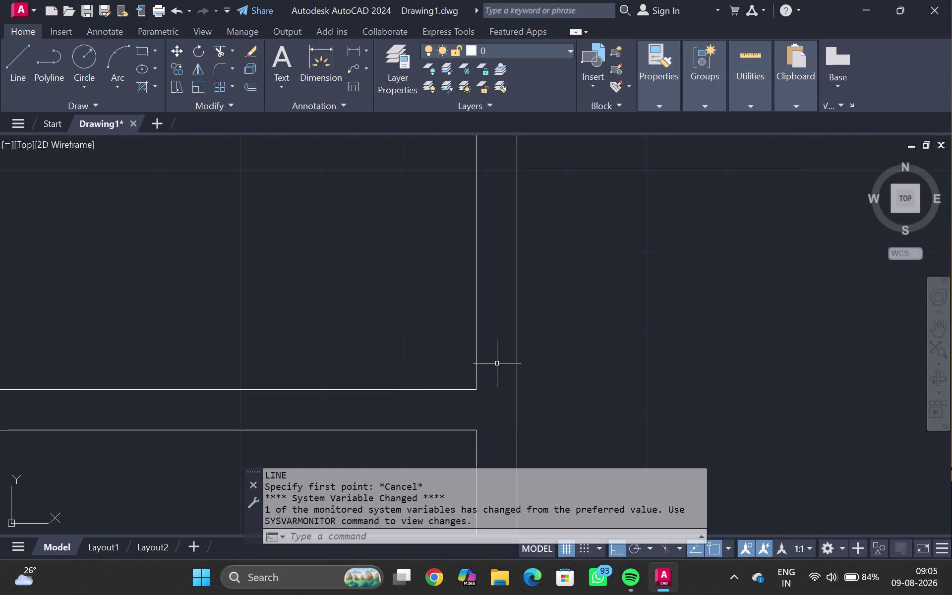
key(l)
click(467, 396)
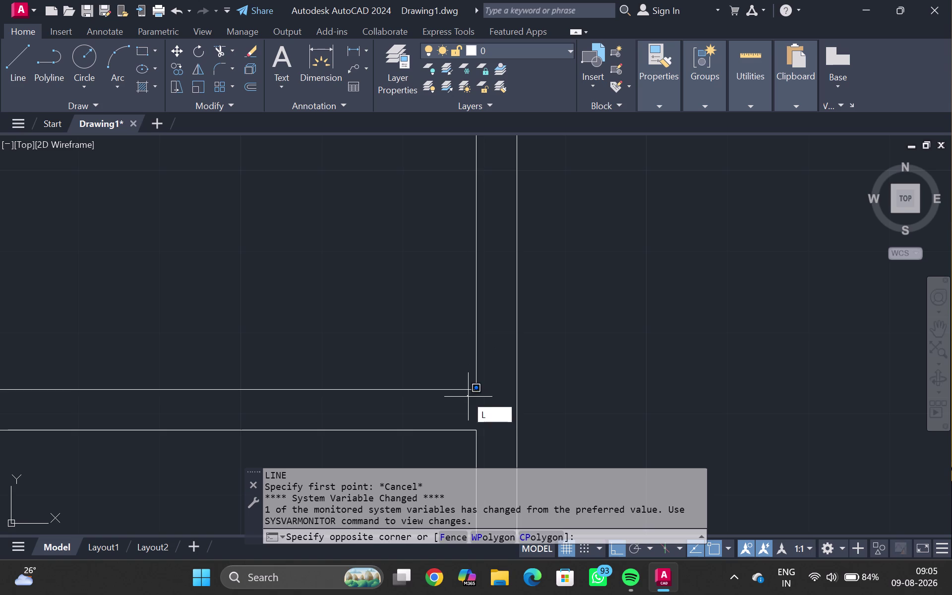
drag(476, 393, 477, 396)
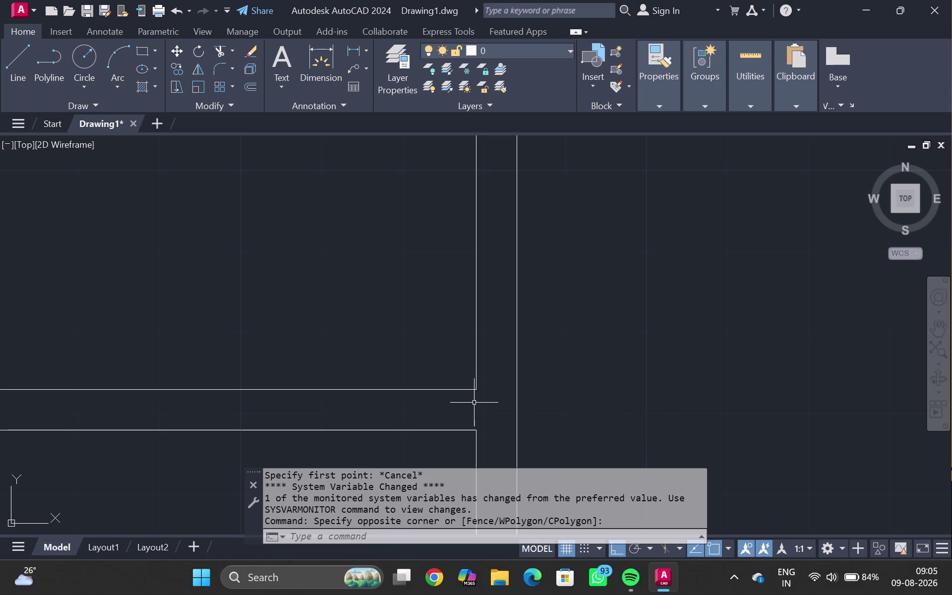
key(Escape)
key(l)
key(Return)
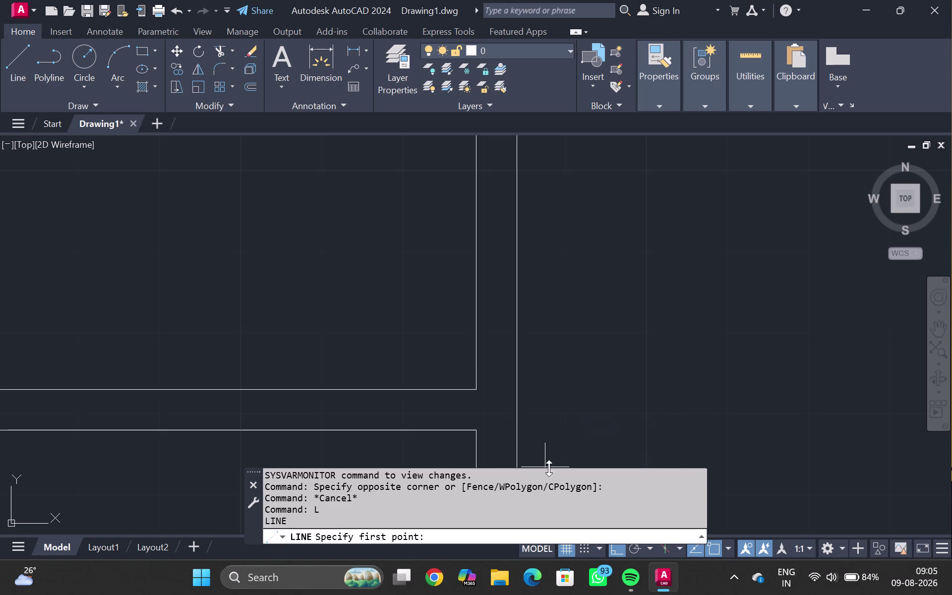
click(479, 393)
click(478, 432)
key(Escape)
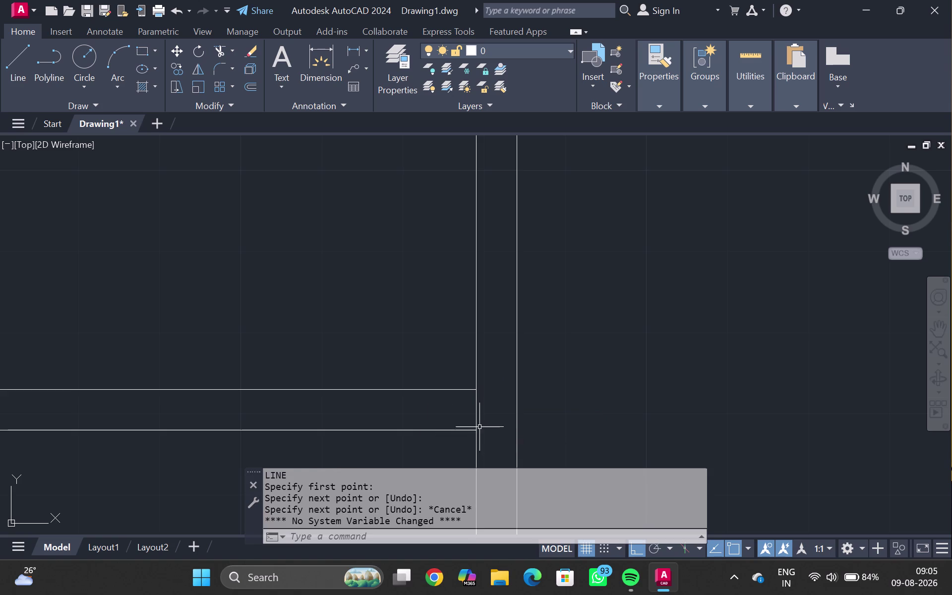
click(474, 415)
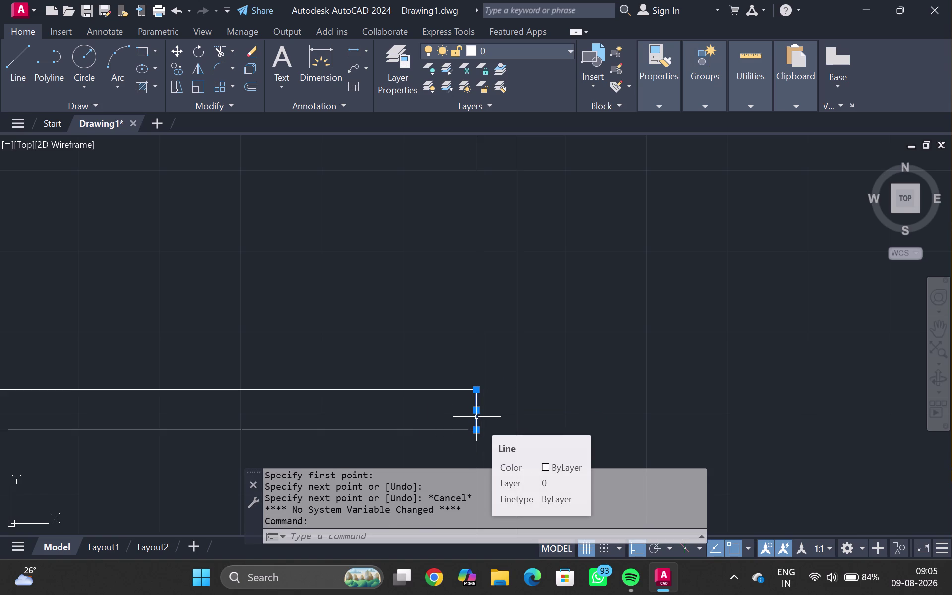
Offset the cross line 2'3" to the left.
key(o)
key(Return)
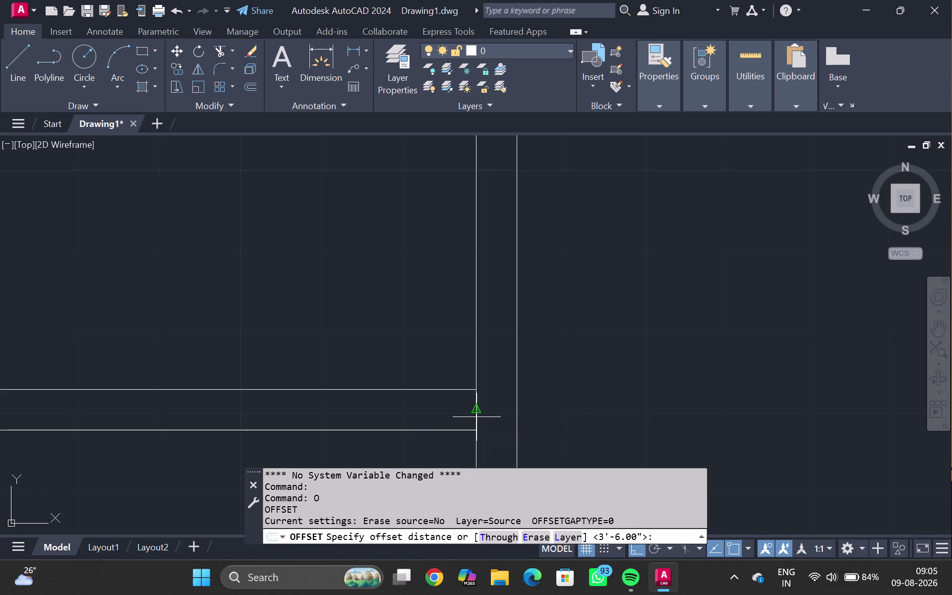
key(2)
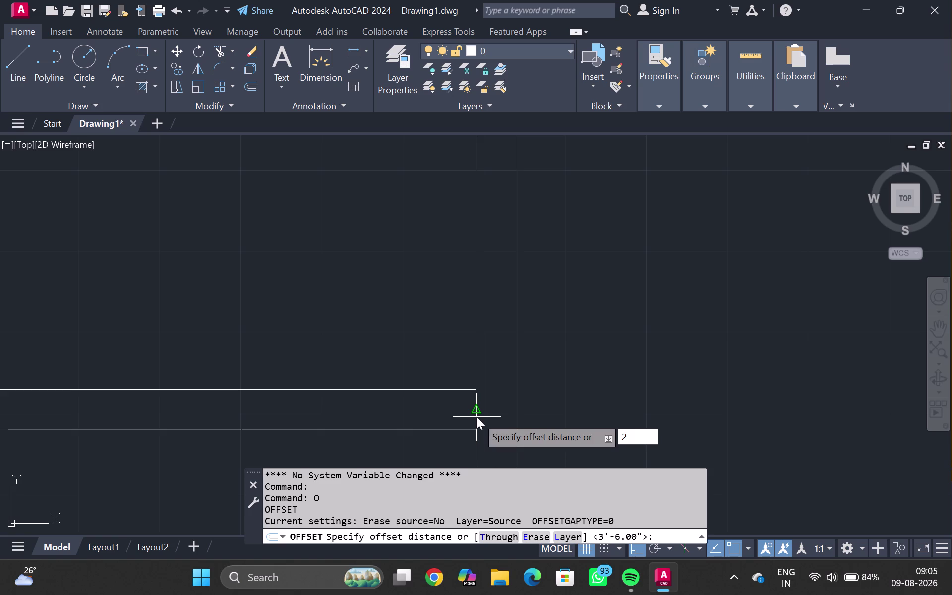
text('3")
key(Return)
click(294, 322)
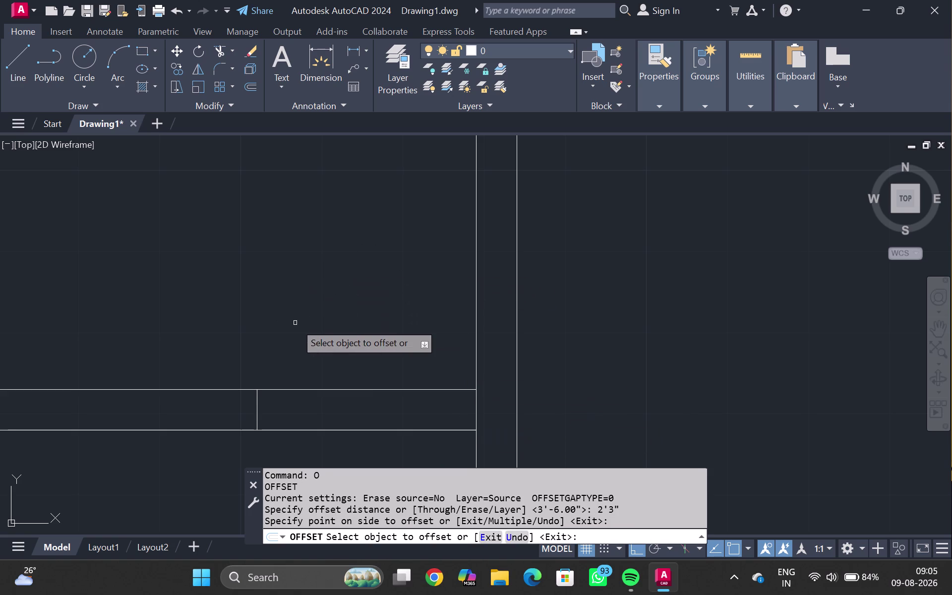
key(Escape)
Fence-trim the wall lines between the two cross lines.
key(t)
key(r)
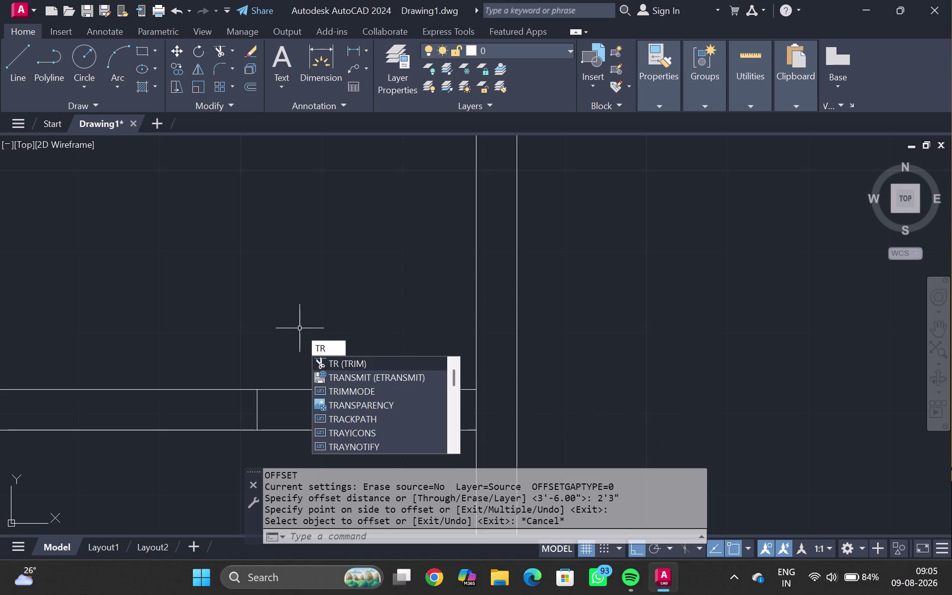
key(Return)
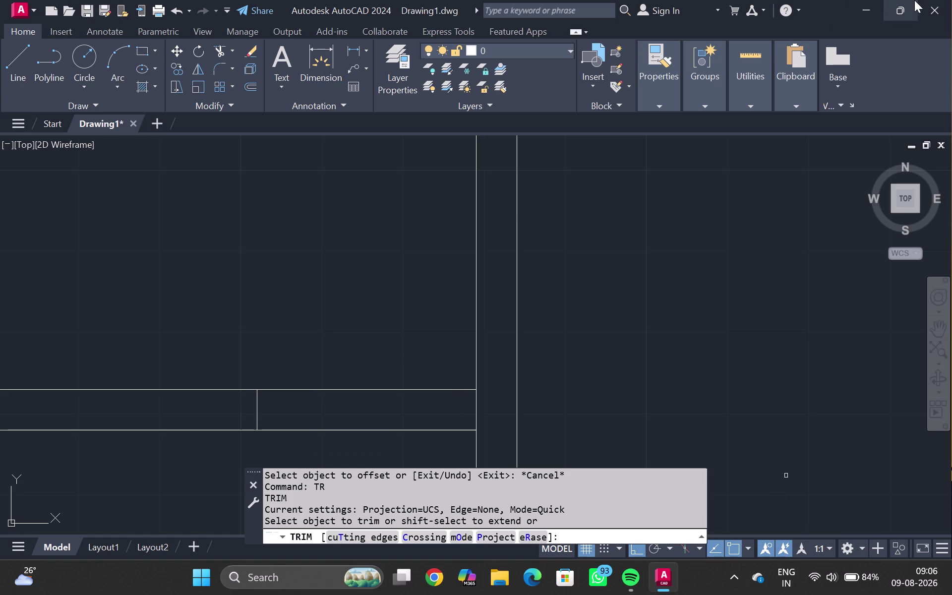
drag(306, 346, 303, 492)
scroll(down, 3)
key(Escape)
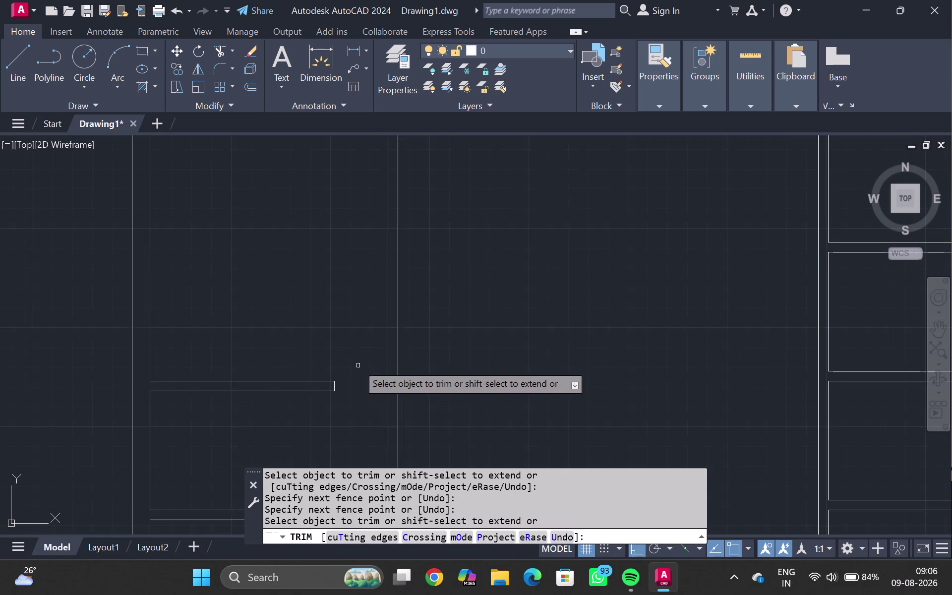
scroll(up, 3)
middle_drag(343, 329, 315, 391)
middle_click(313, 392)
Draw a cross line over the vertical double-line wall below the junction.
scroll(down, 3)
middle_drag(312, 336, 314, 386)
scroll(up, 3)
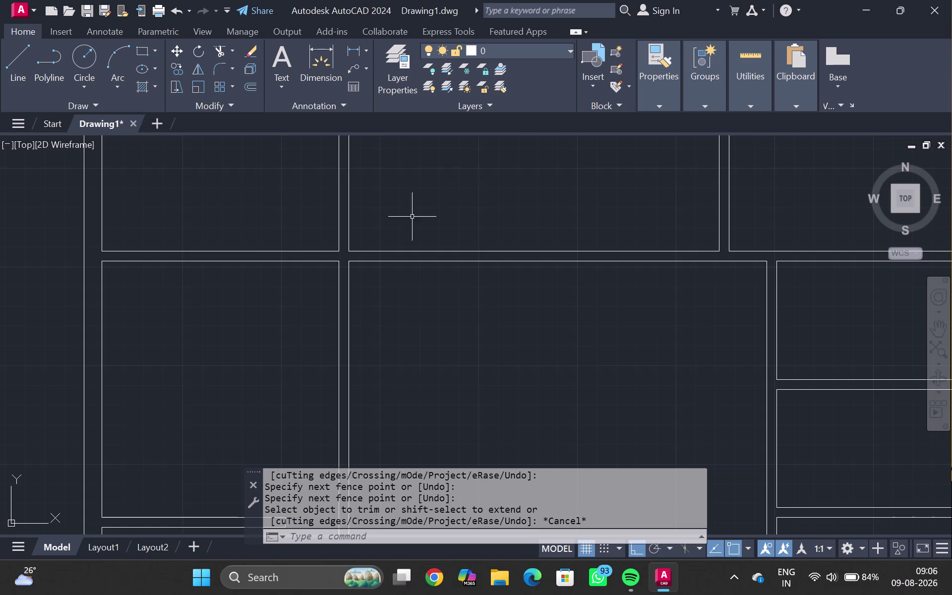
middle_drag(245, 328, 235, 376)
key(l)
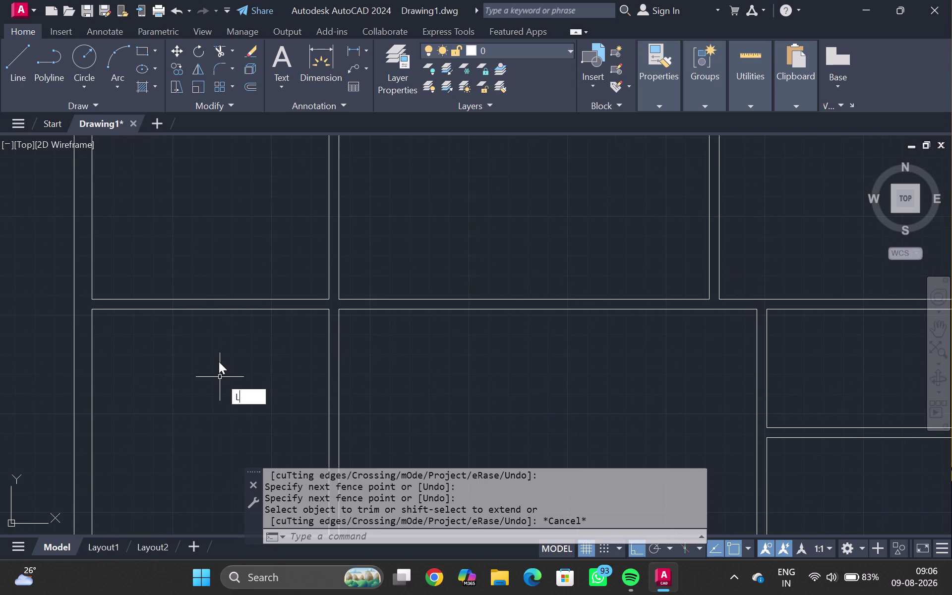
key(Return)
scroll(up, 3)
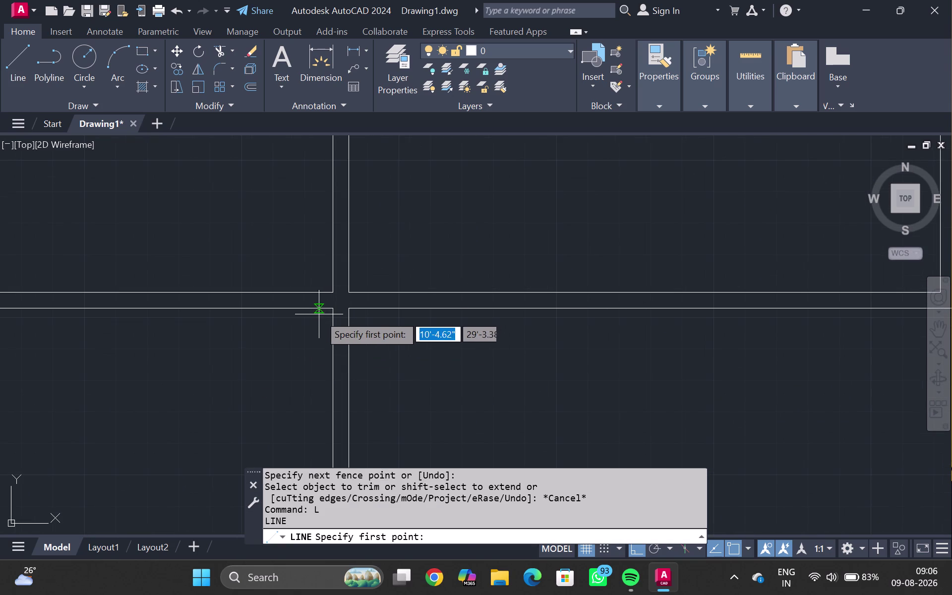
click(332, 310)
click(350, 309)
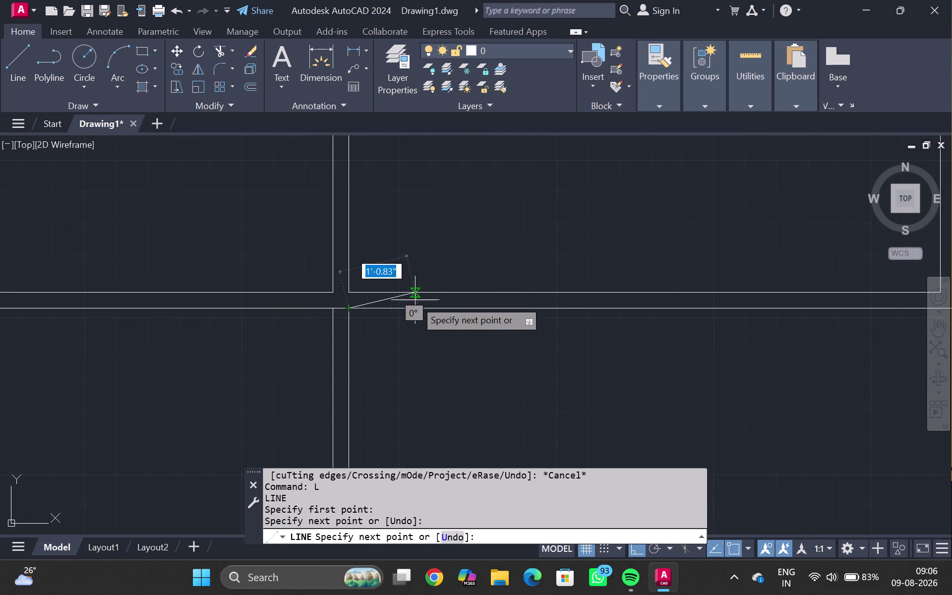
key(Escape)
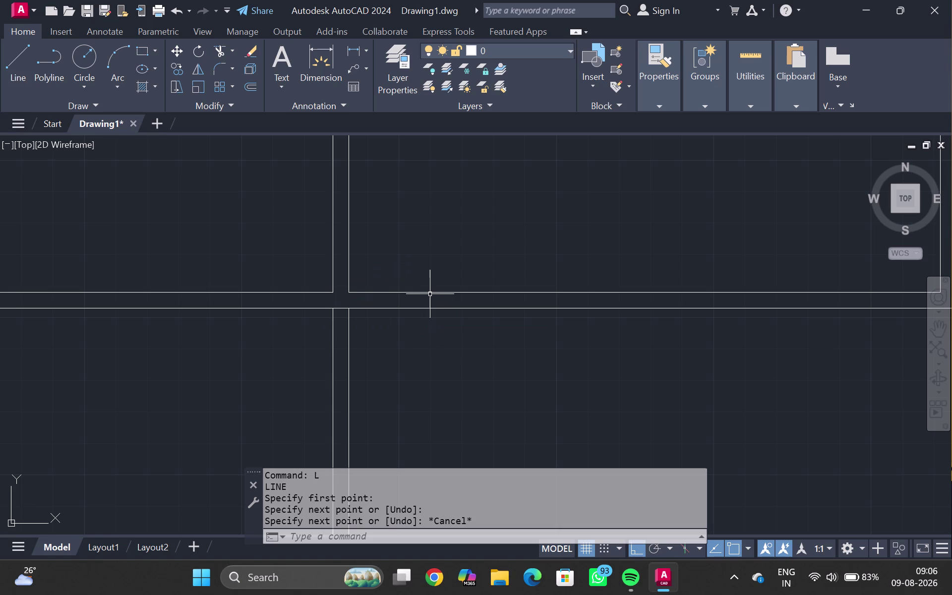
Try offsetting the cross line by 3'6", then cancel the failed attempt.
click(344, 307)
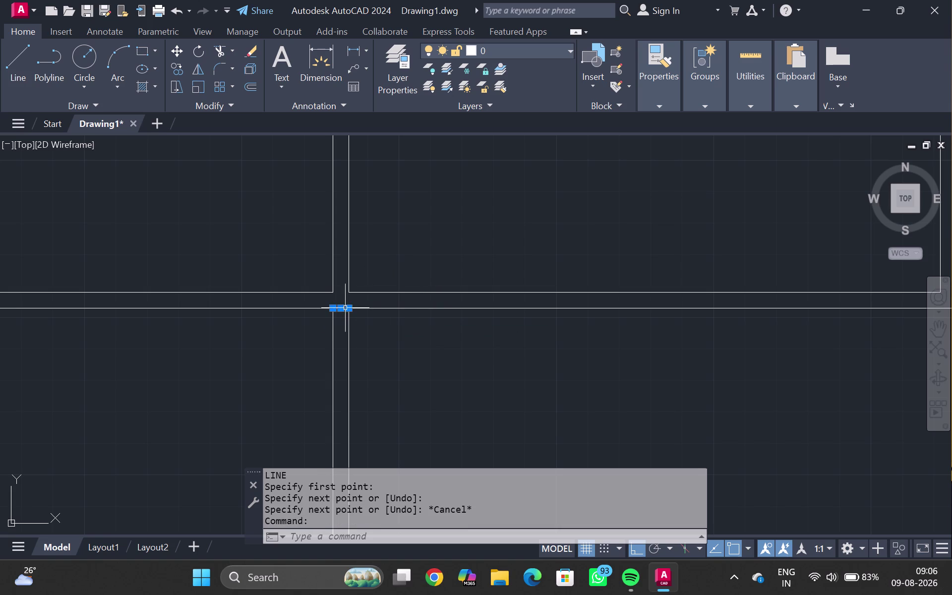
key(o)
key(Return)
text(3)
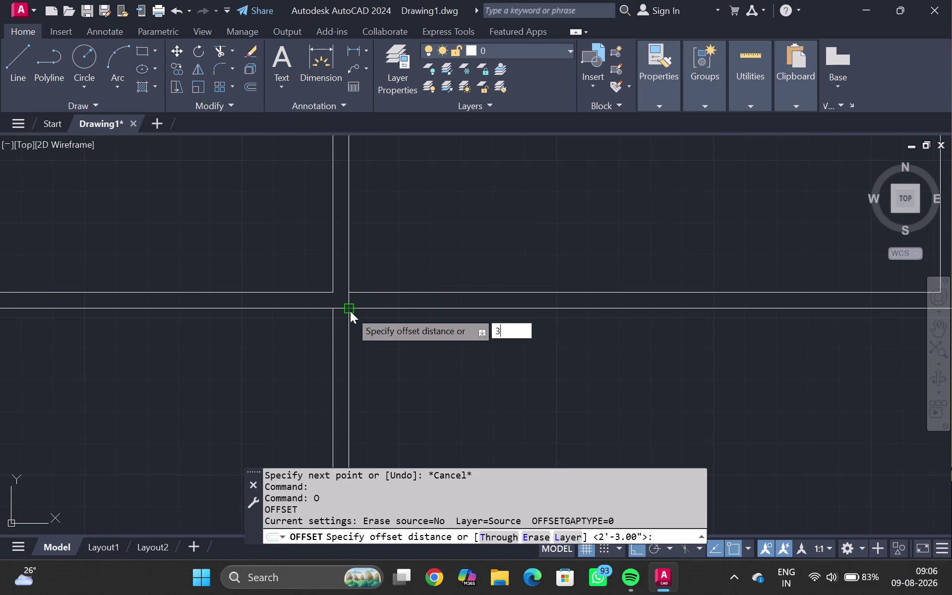
text('6:')
key(Return)
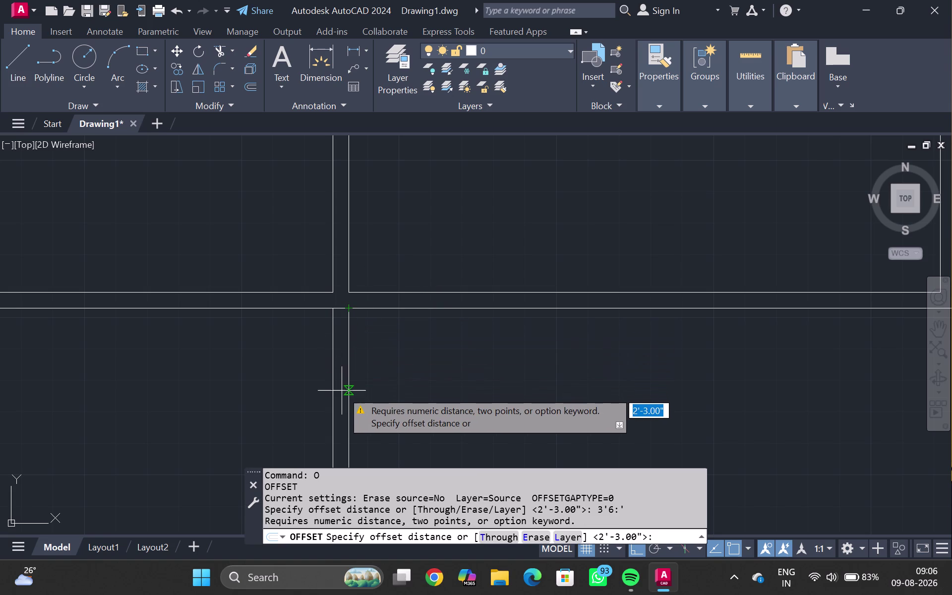
key(o)
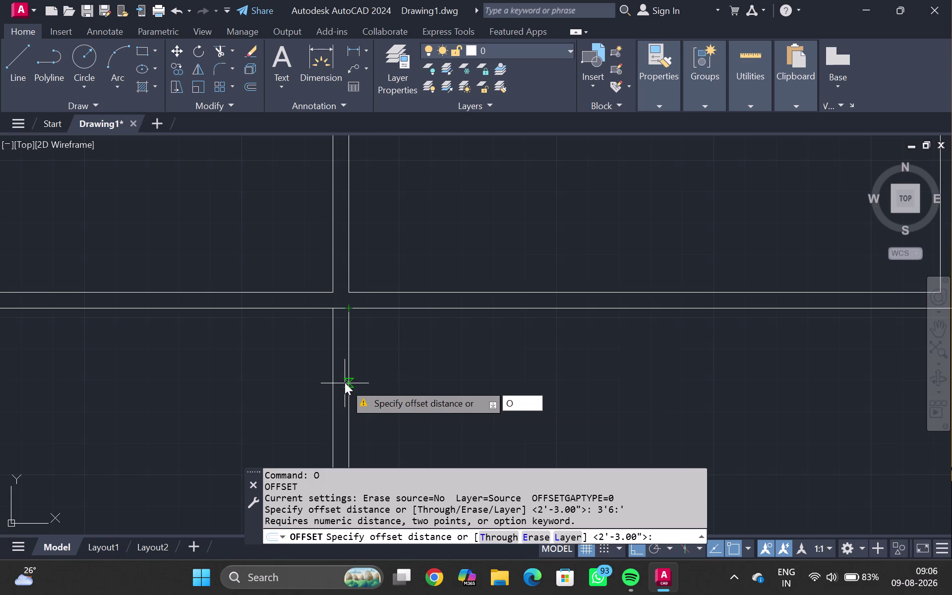
key(Return)
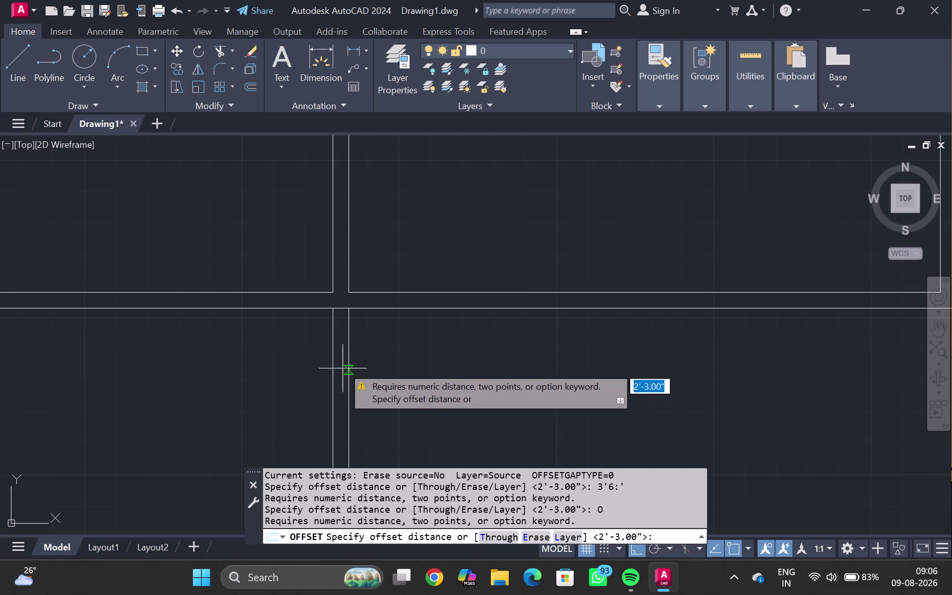
key(Escape)
Offset the cross line 3'6" downward to mark the door width.
click(343, 309)
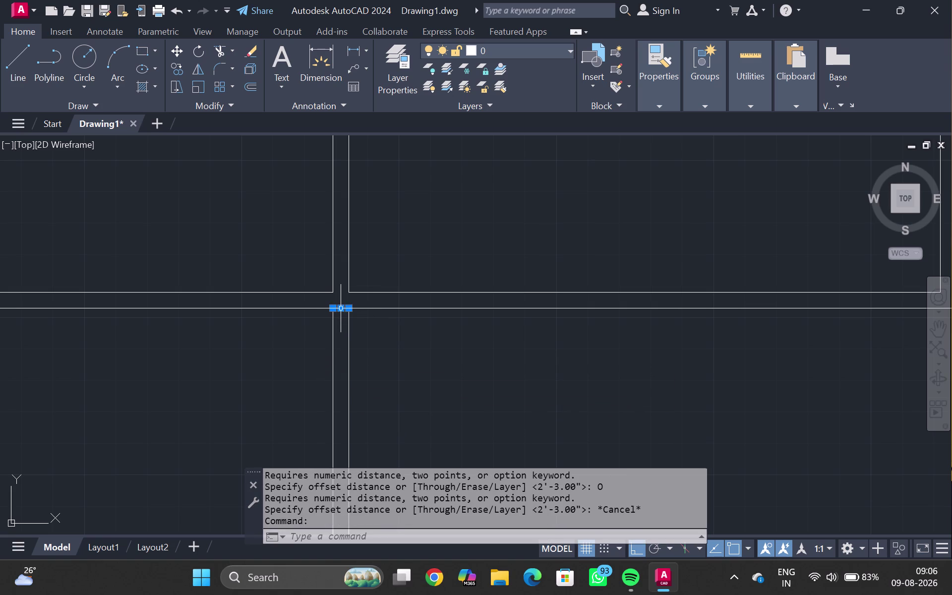
key(o)
key(Return)
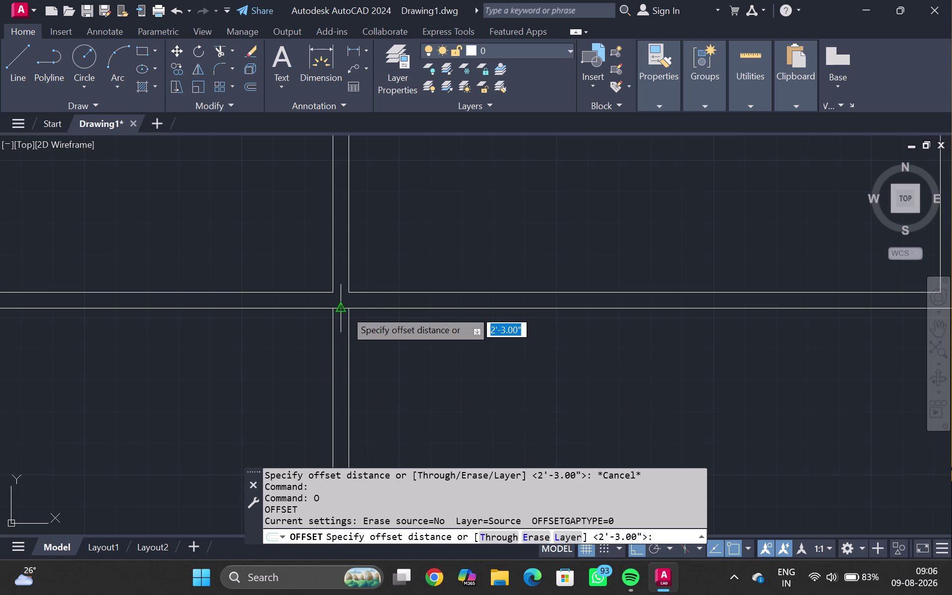
key(3)
text(')
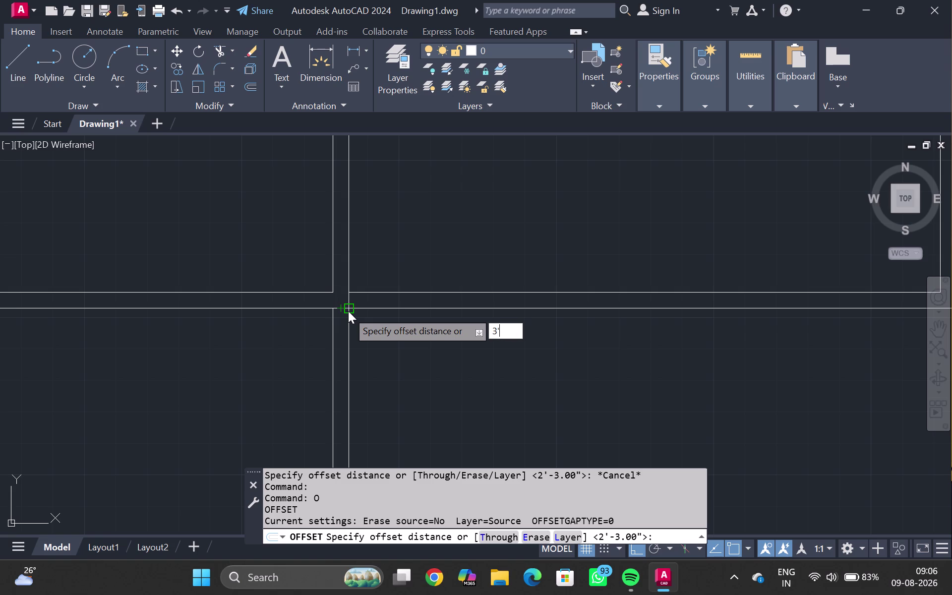
text(6)
key(shift+quotedbl)
key(Return)
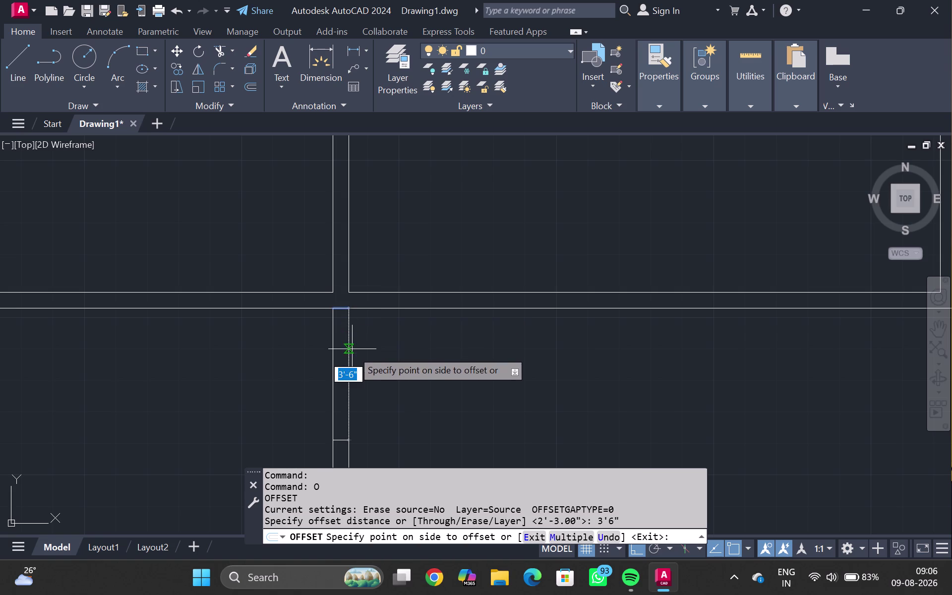
click(352, 350)
key(Escape)
Fence-trim the wall lines between the two cross lines to open the doorway.
text(YR)
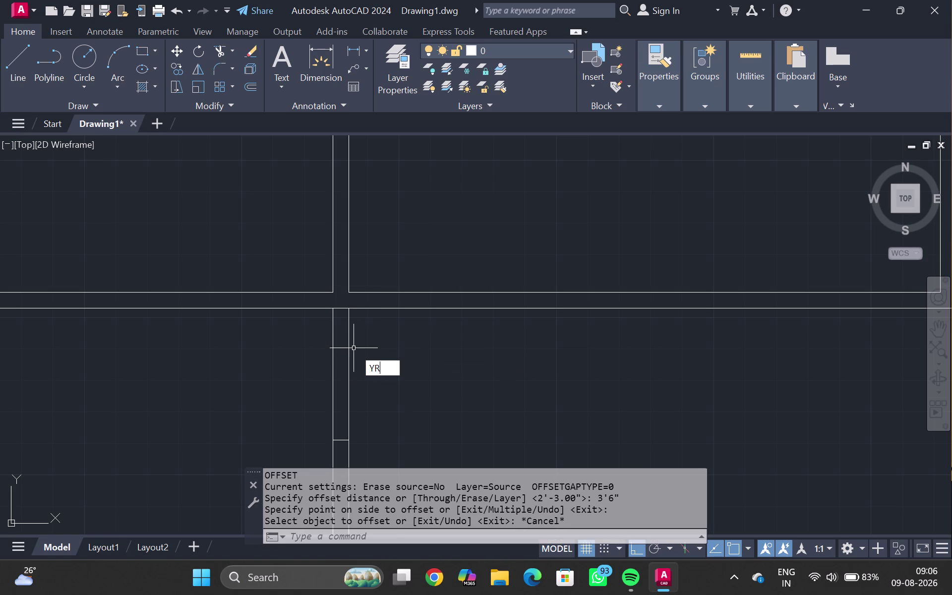
key(BackSpace)
key(BackSpace)
key(BackSpace)
text(T)
text(R)
key(Return)
drag(368, 344, 273, 359)
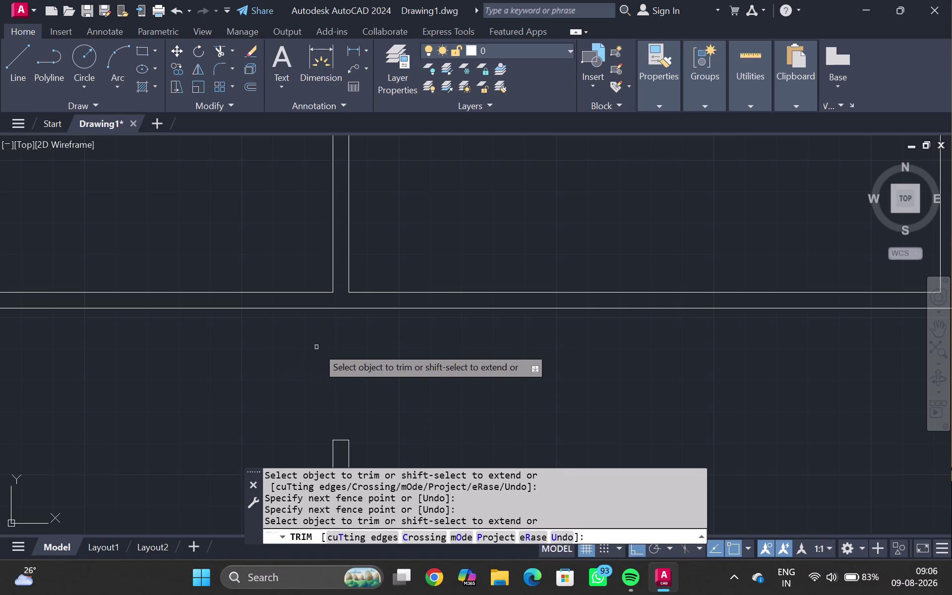
key(Escape)
scroll(down, 3)
middle_click(318, 346)
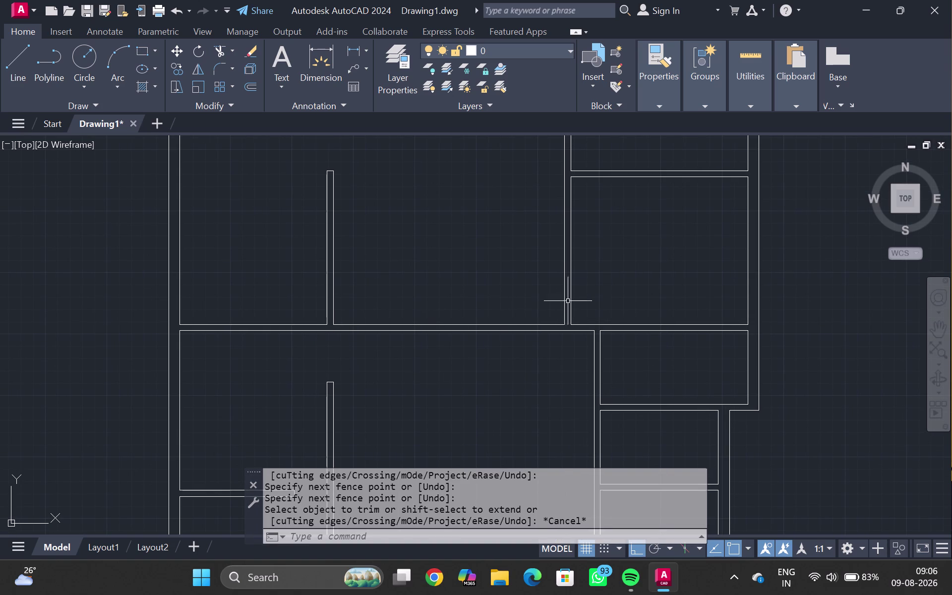
scroll(up, 3)
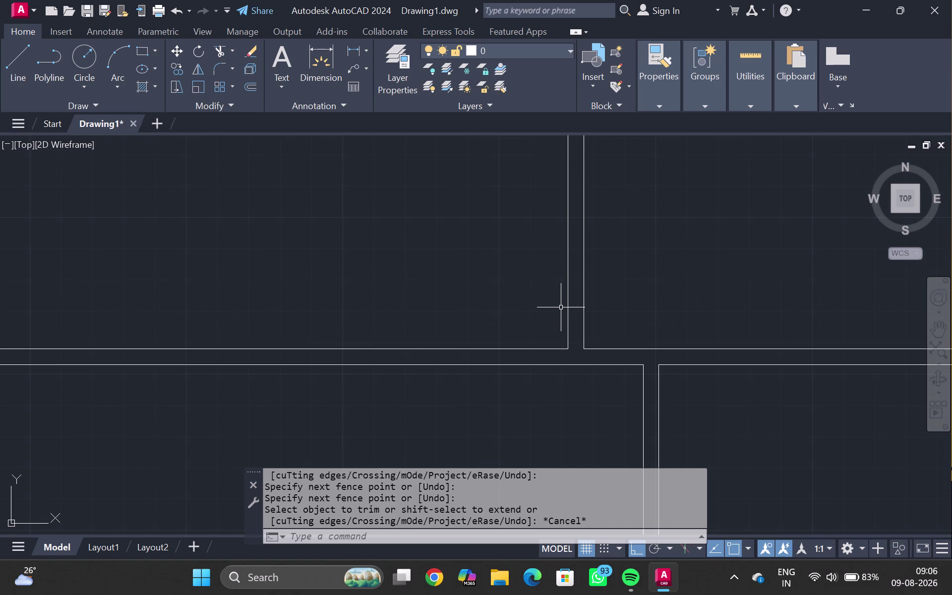
Draw a cross line over the vertical wall just above the junction.
key(l)
key(Return)
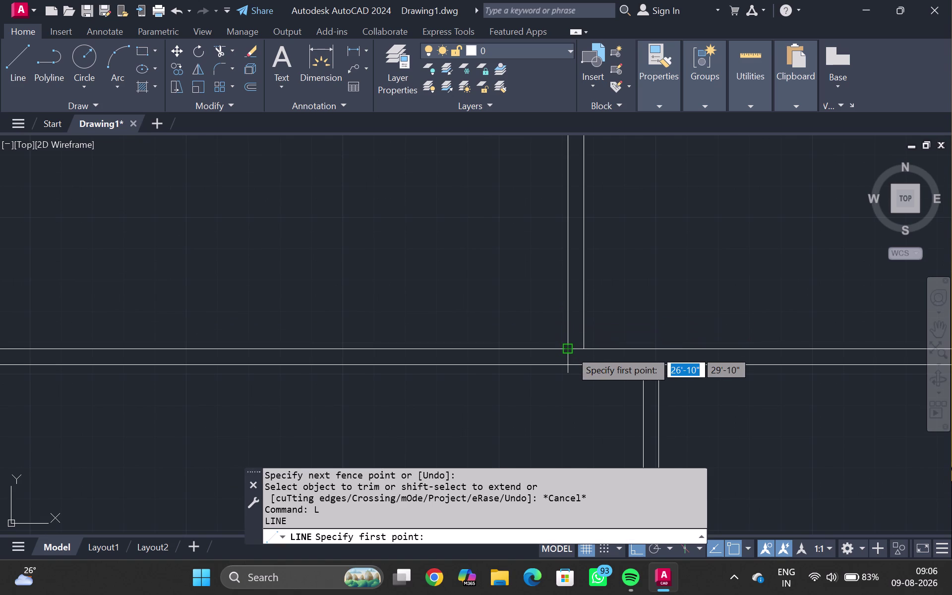
click(570, 350)
click(579, 348)
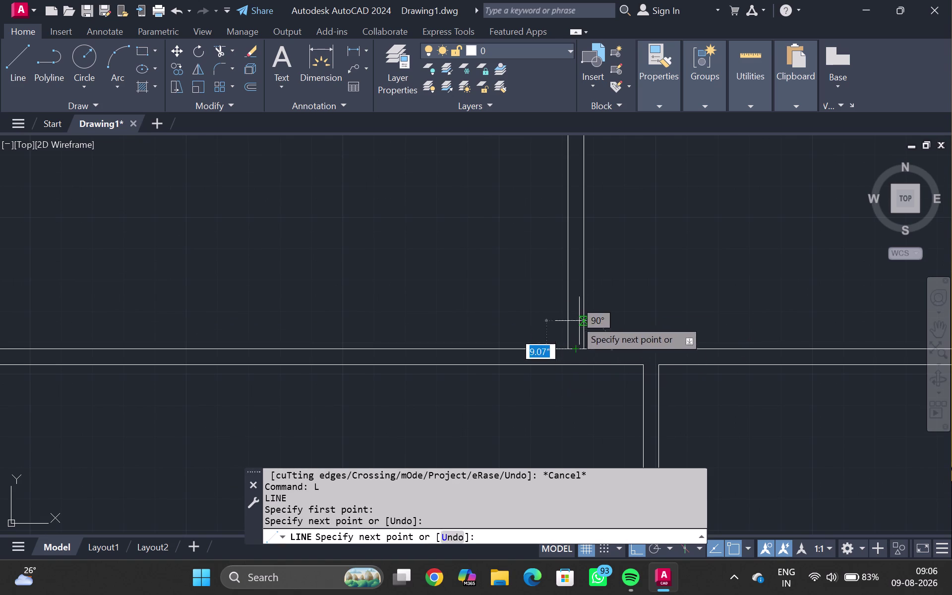
key(Escape)
click(577, 349)
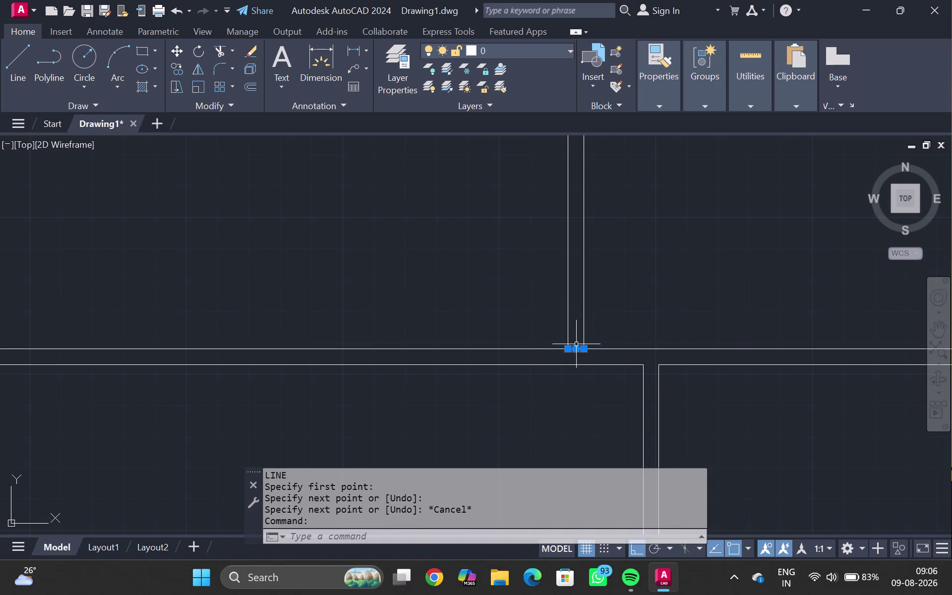
Offset the cross line 3'6" upward.
key(o)
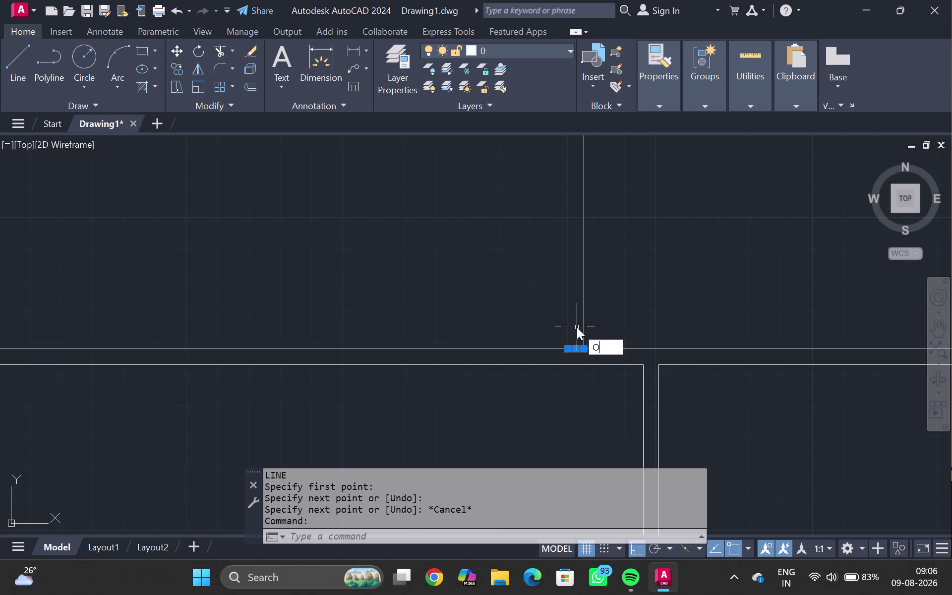
key(Return)
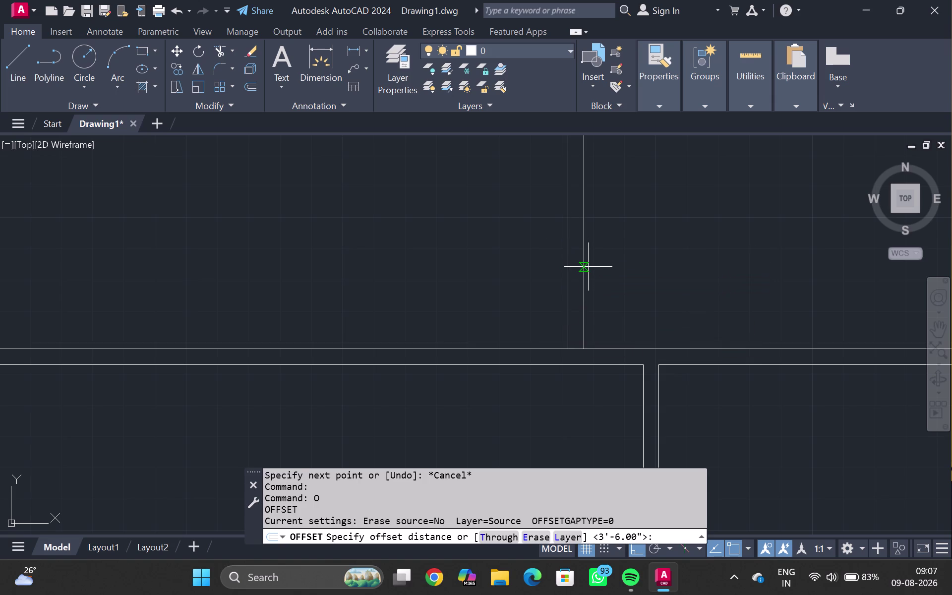
key(3)
text('6)
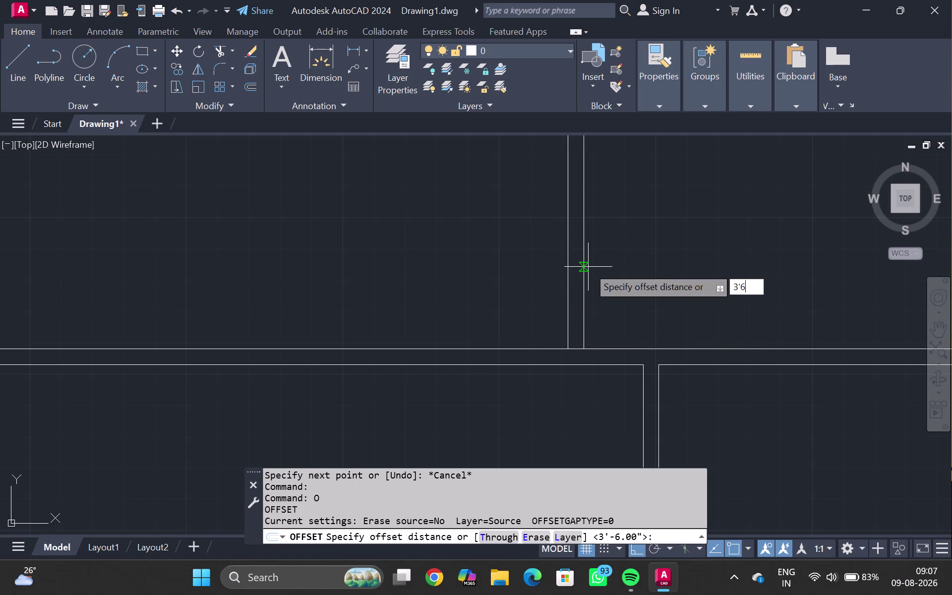
key(Return)
click(585, 236)
key(Escape)
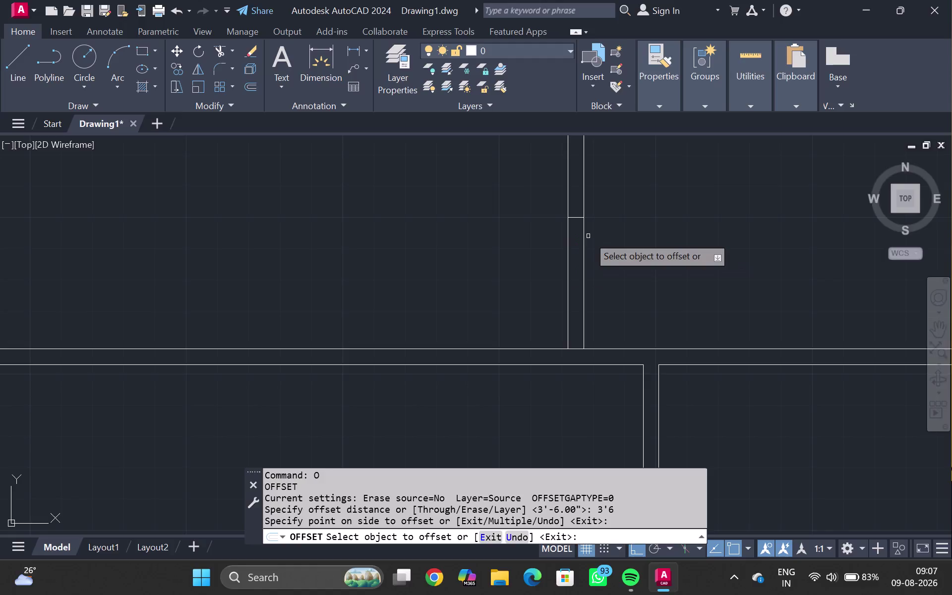
Fence-trim the wall between the two lines, then zoom out to the whole plan.
text(TR)
key(Return)
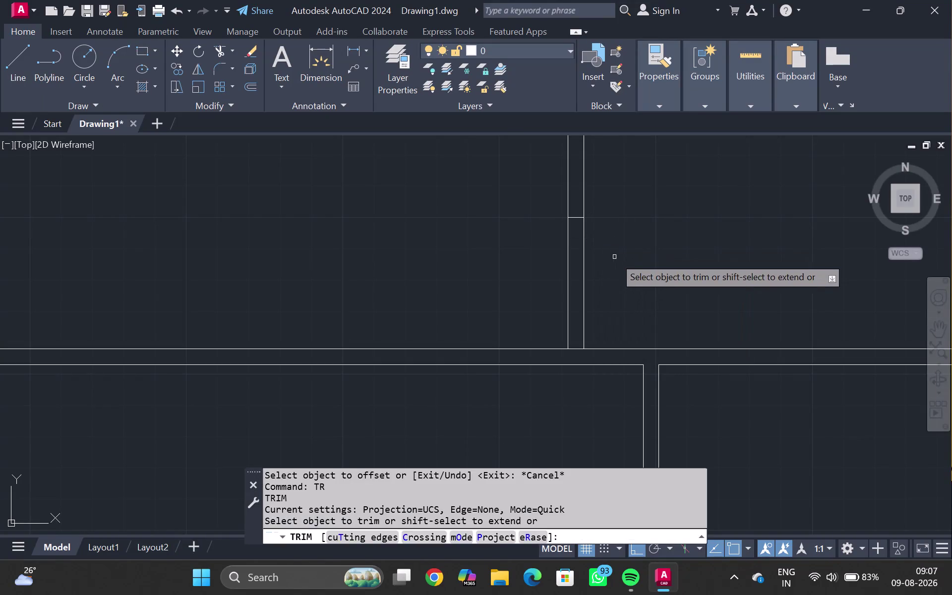
drag(615, 260, 520, 262)
key(Escape)
scroll(down, 3)
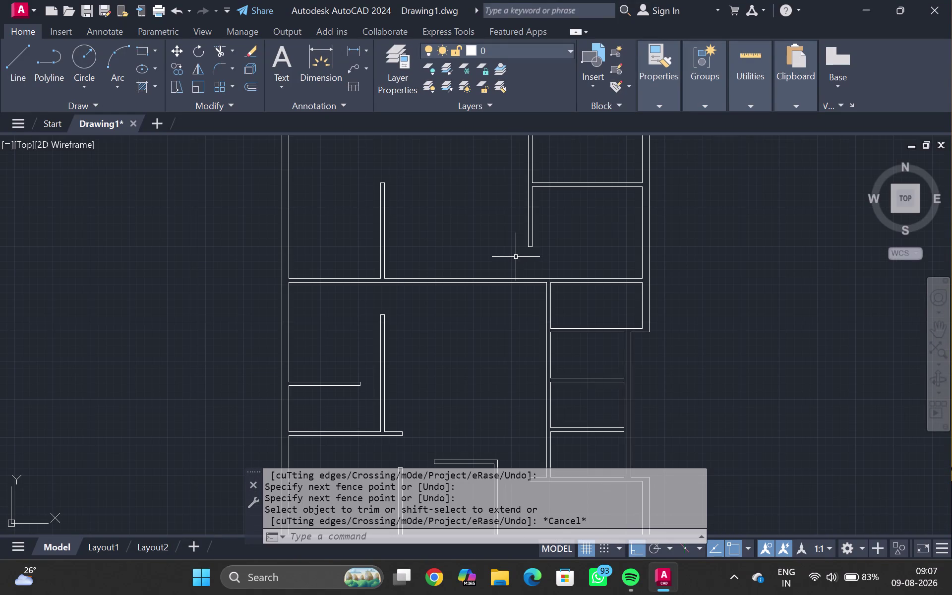
middle_drag(561, 232, 564, 349)
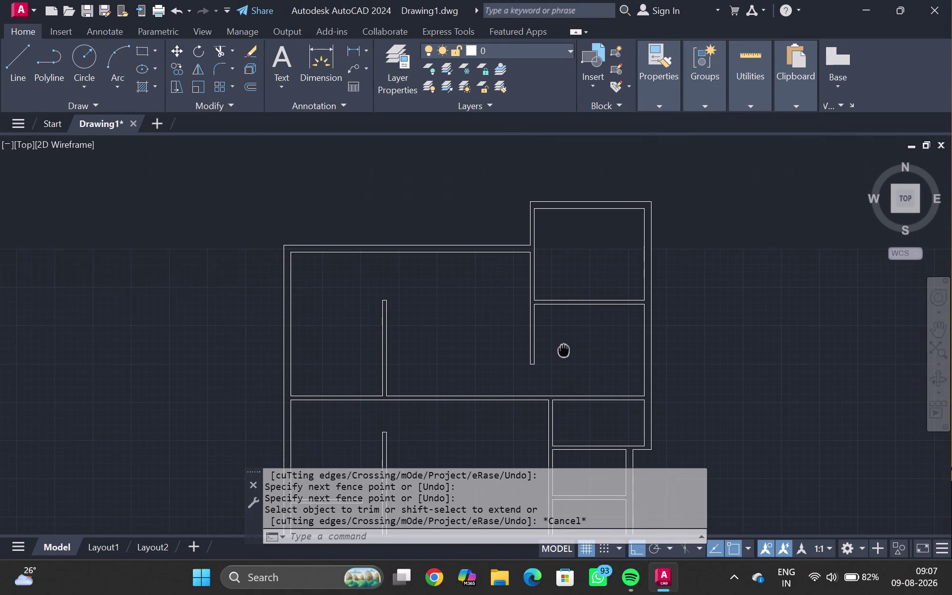
middle_drag(564, 349, 547, 375)
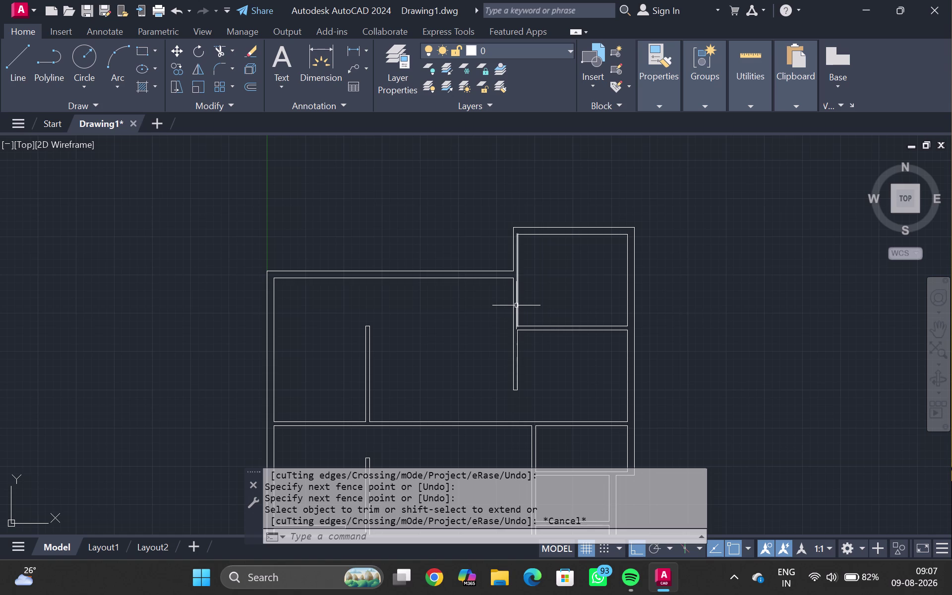
Begin a linear dimension between two wall corners, then cancel it.
text(DLI)
key(Return)
scroll(up, 3)
click(514, 335)
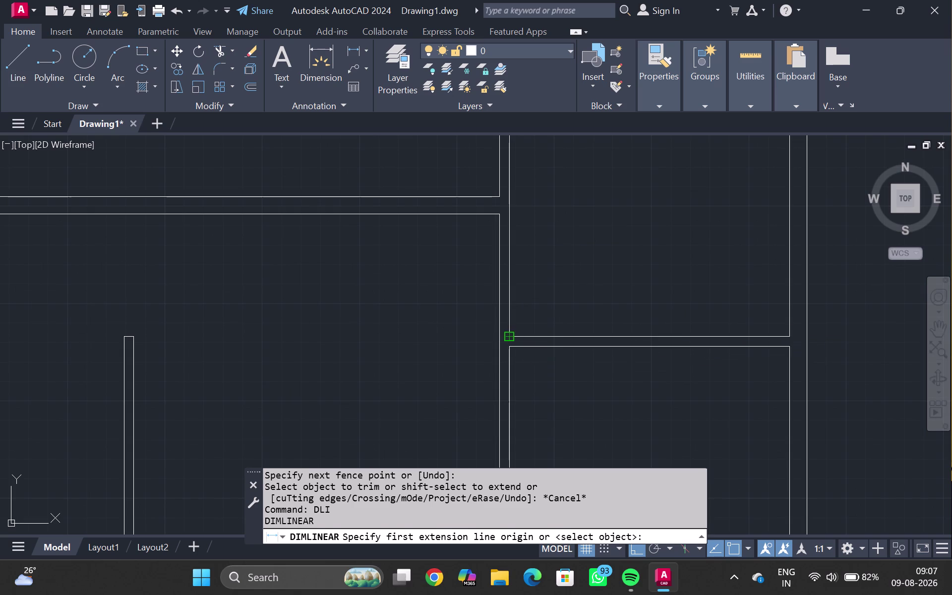
click(787, 339)
key(Escape)
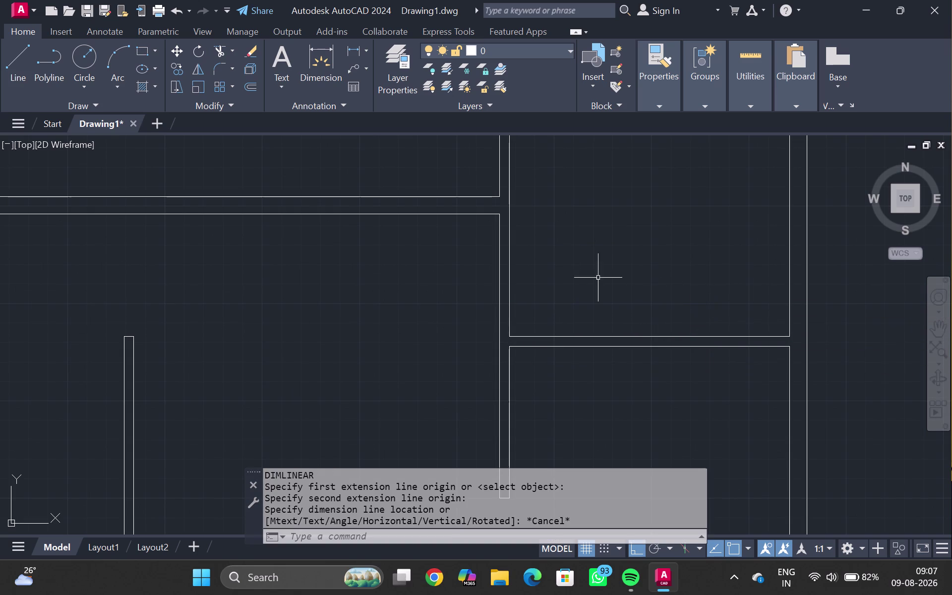
Move the inner vertical wall line 2' to the right.
click(508, 308)
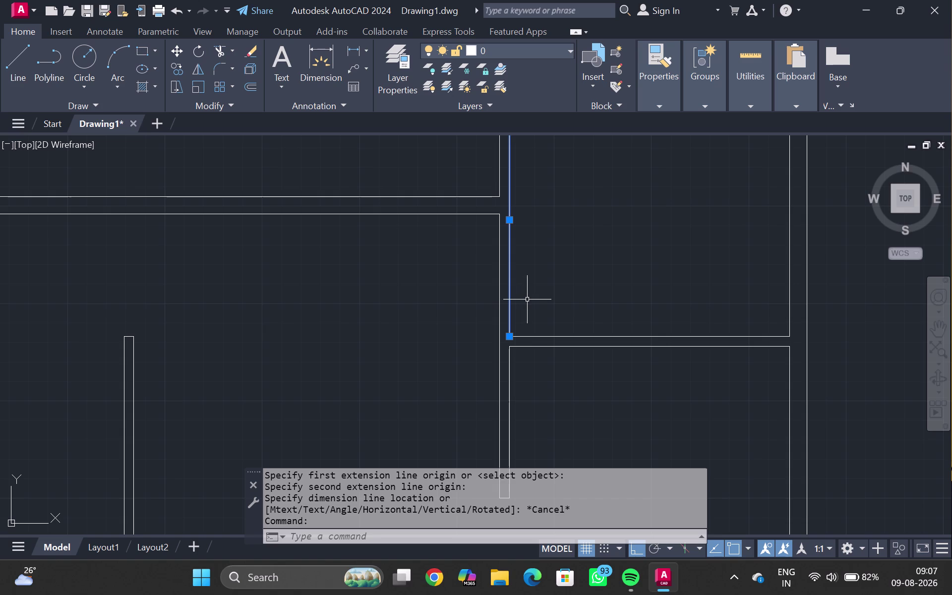
key(m)
key(Return)
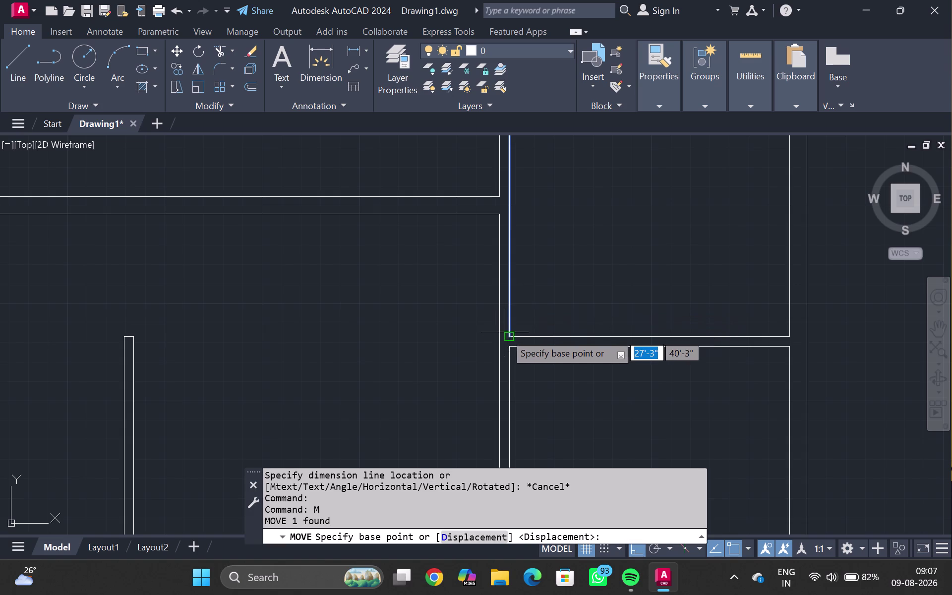
scroll(up, 3)
click(508, 337)
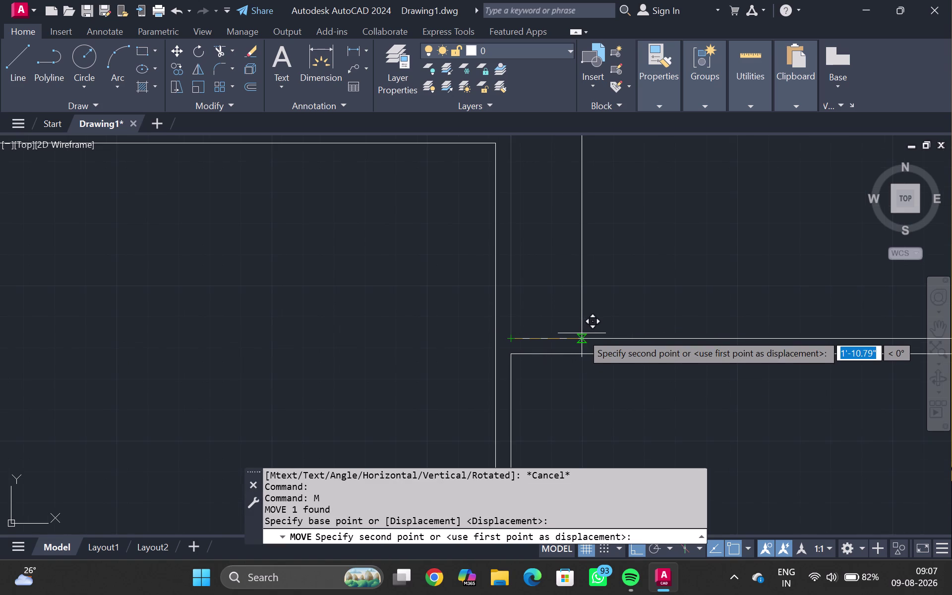
text(2')
key(Return)
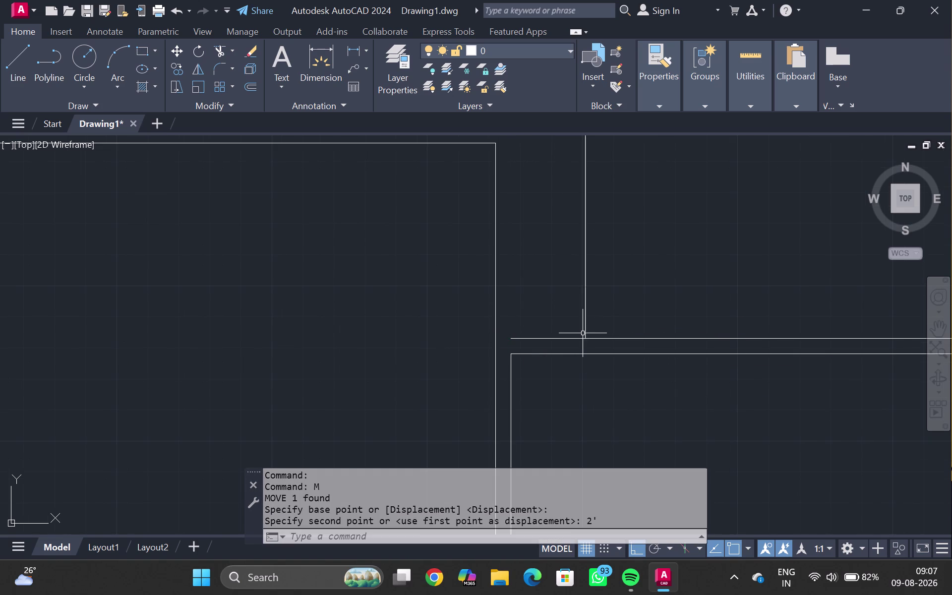
key(Escape)
Bring the upper-right room into view and select the moved line for offsetting.
scroll(down, 3)
middle_drag(558, 300, 551, 337)
scroll(down, 3)
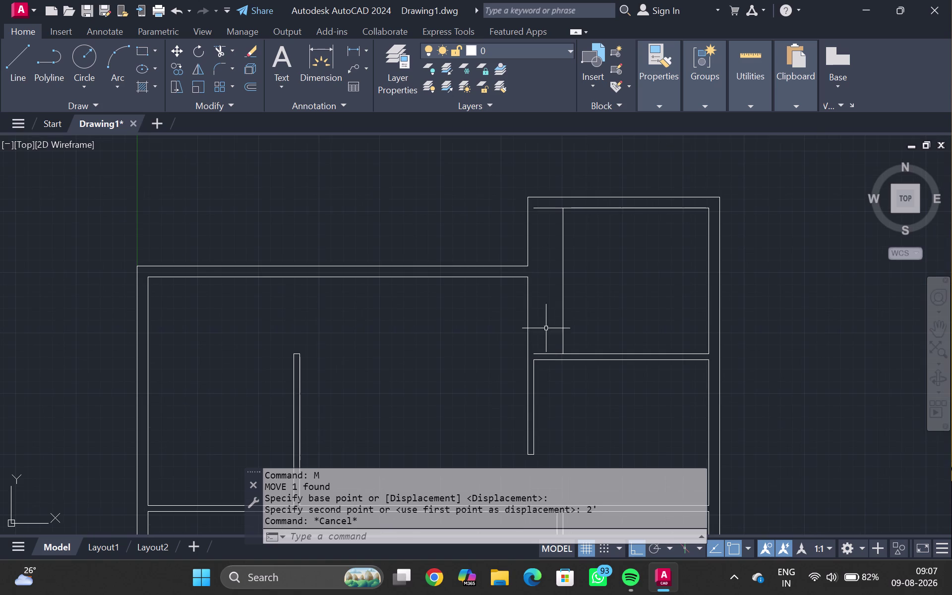
click(561, 304)
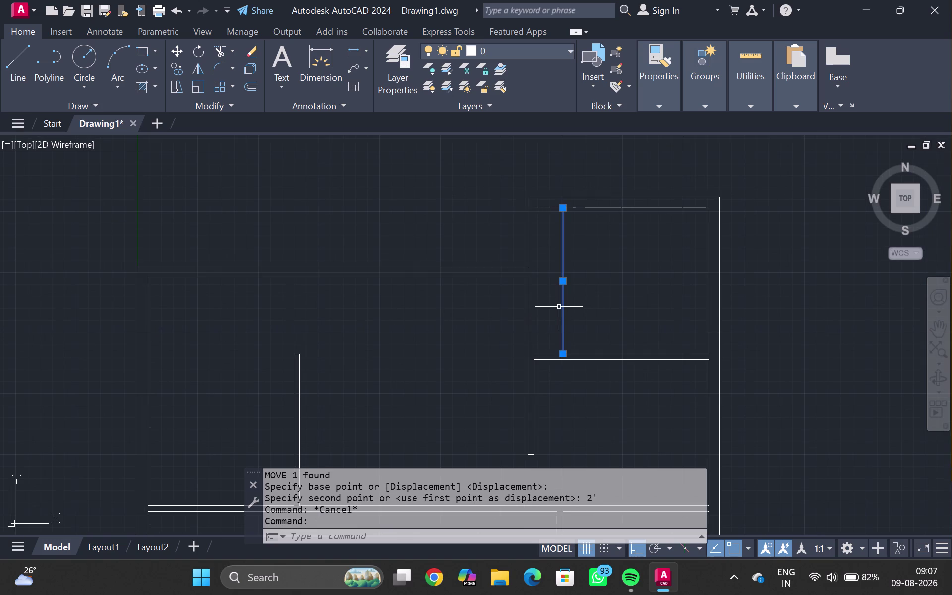
key(o)
key(Return)
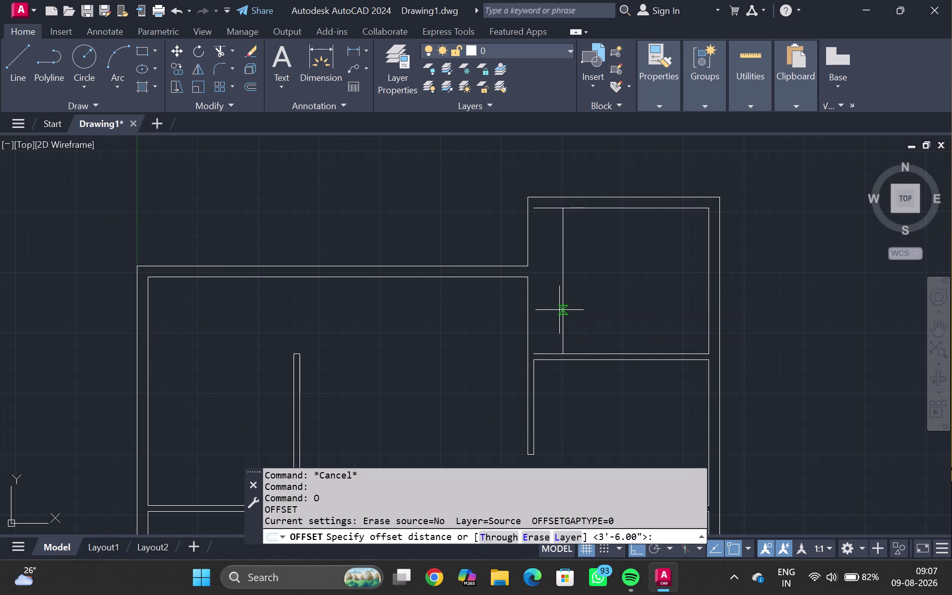
Offset the moved wall line by 5".
key(5)
key(shift+quotedbl)
key(Return)
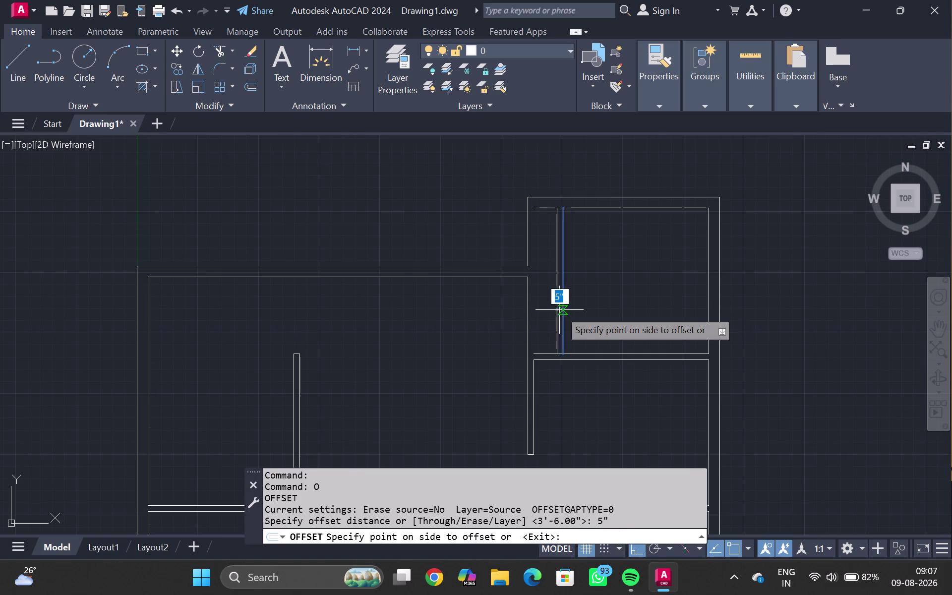
click(553, 305)
key(Escape)
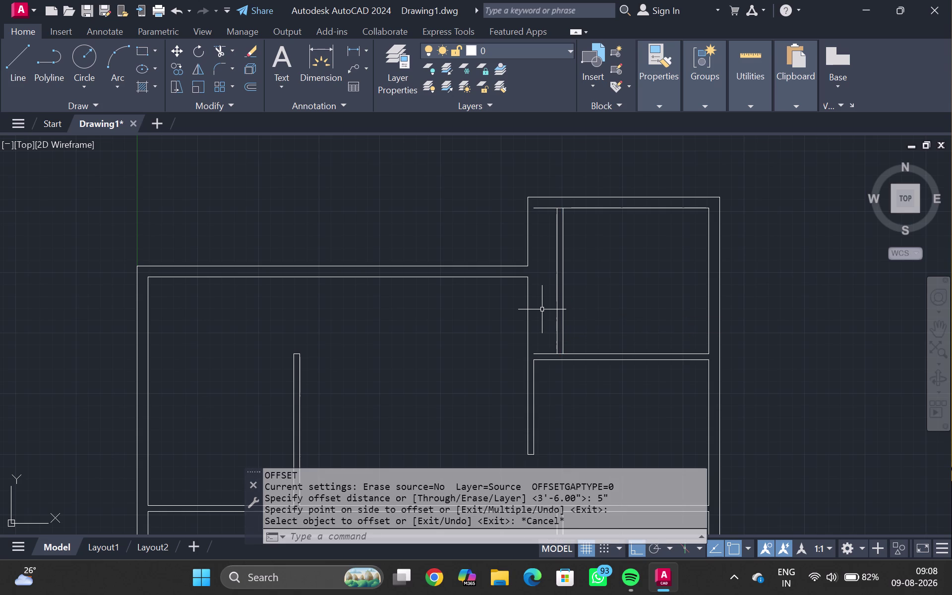
Draw a short line across the wall from the wall corner.
key(l)
key(Return)
scroll(up, 3)
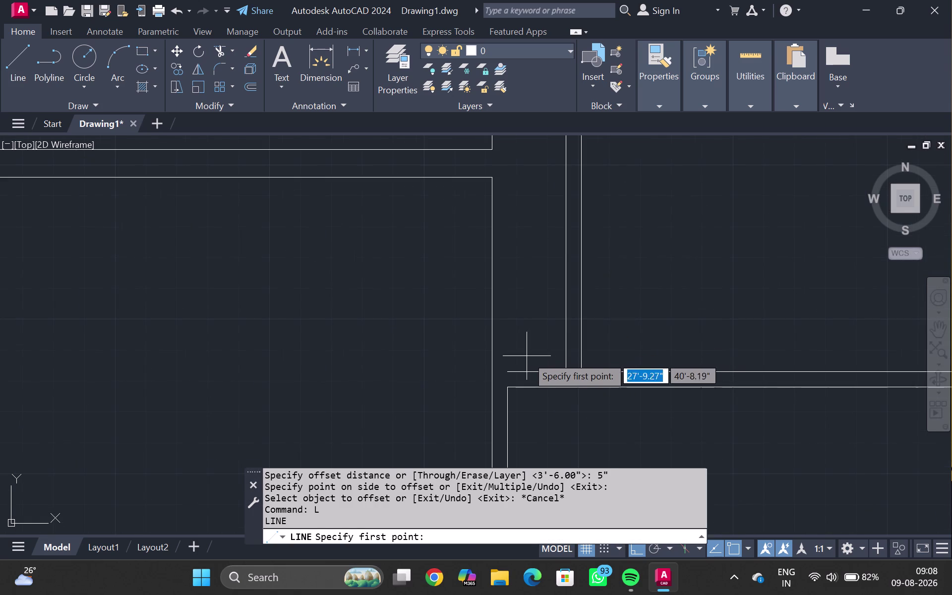
click(511, 368)
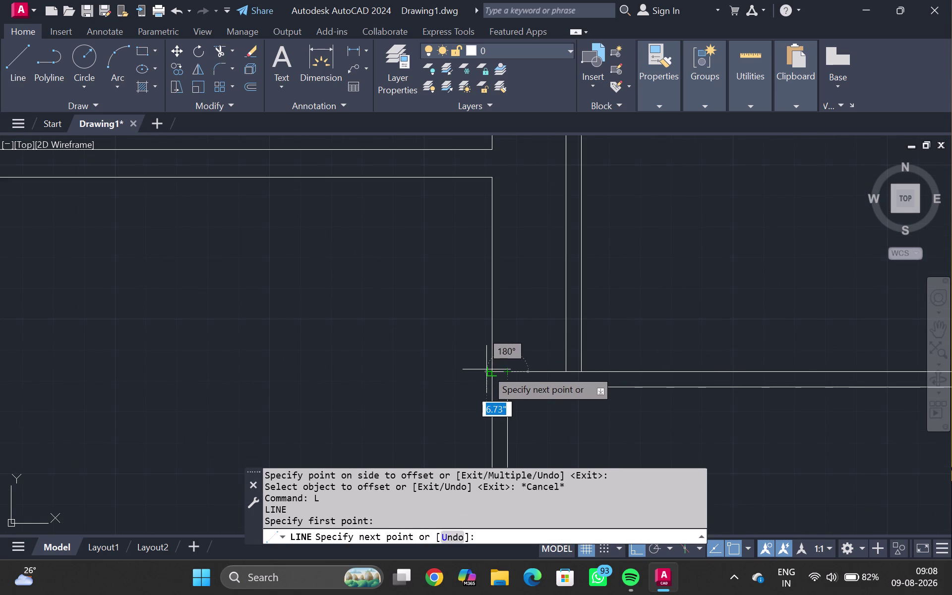
click(486, 370)
key(Escape)
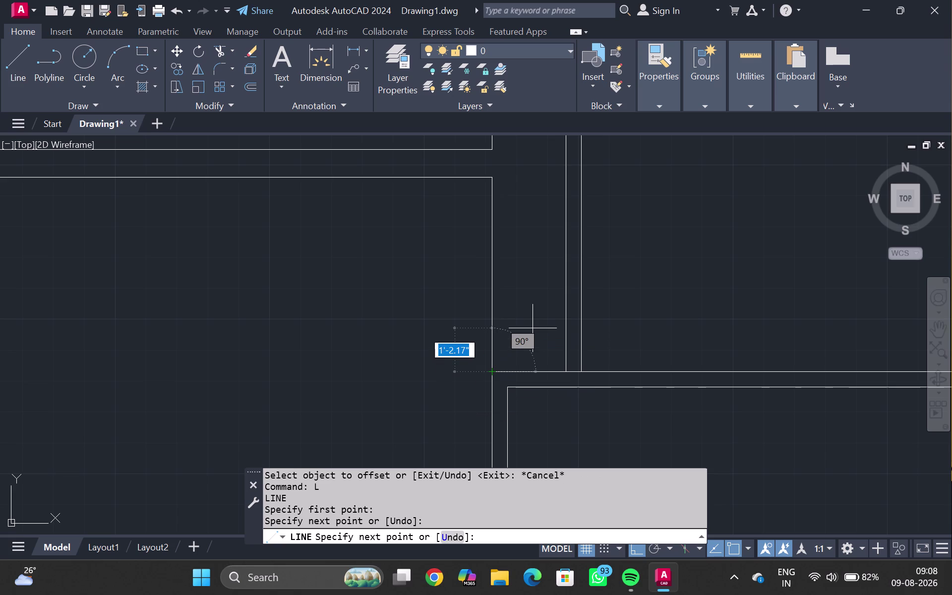
Trim away two unwanted wall segments with fences.
text(TR)
key(Return)
drag(530, 322, 514, 318)
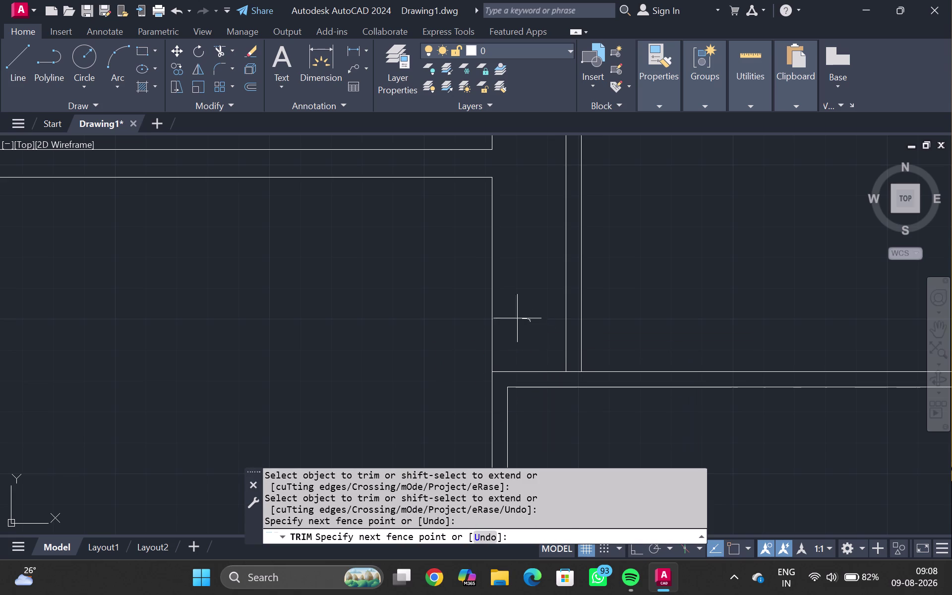
drag(515, 318, 473, 323)
key(Escape)
Pan up and fence over the leftover line ends at the top corner.
scroll(down, 3)
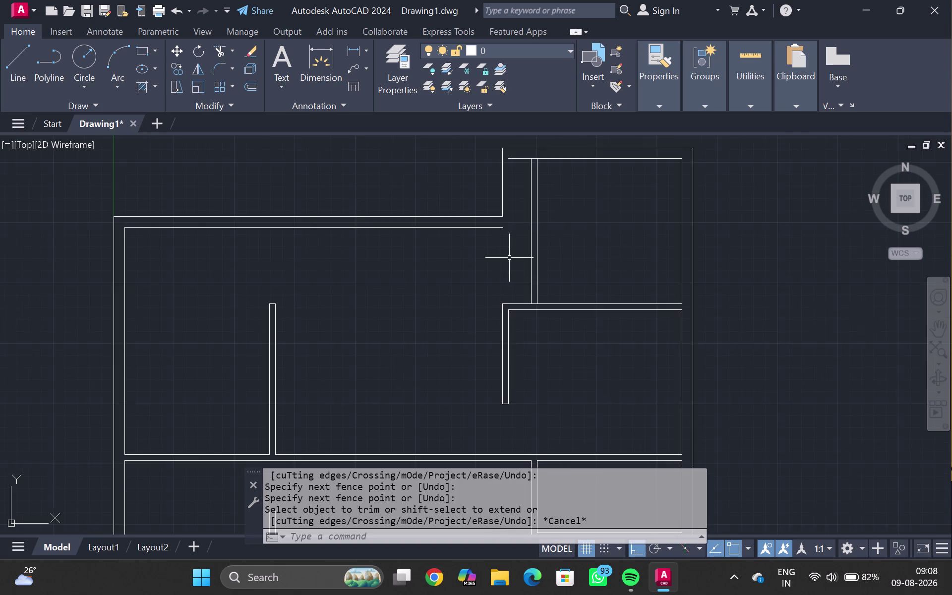
middle_drag(510, 258, 505, 304)
drag(507, 171, 513, 203)
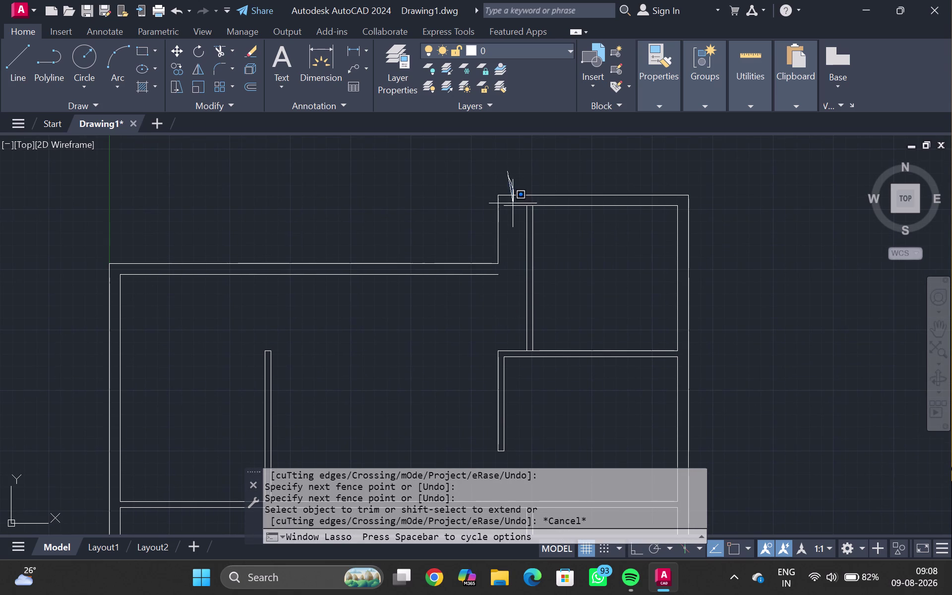
drag(513, 203, 480, 219)
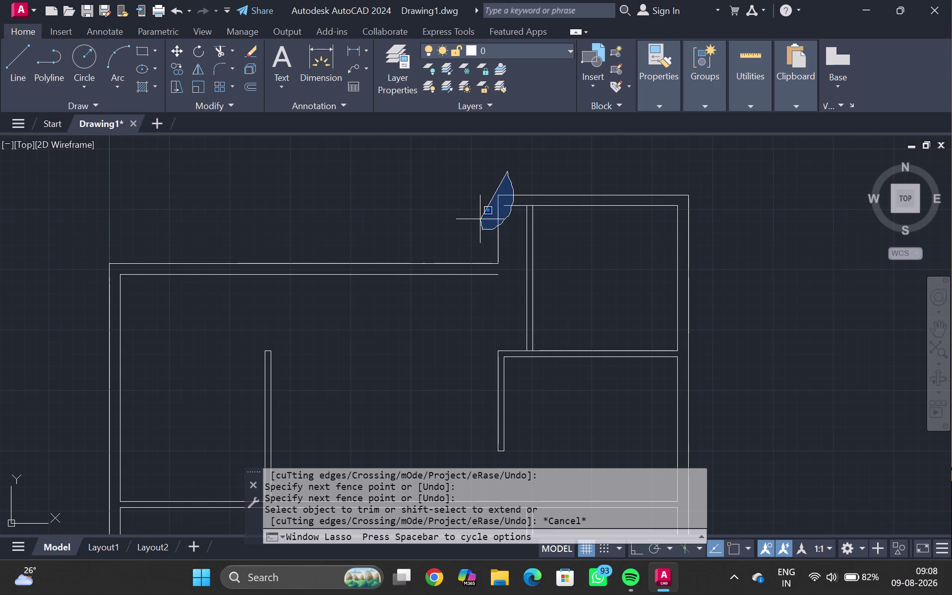
drag(480, 219, 487, 194)
key(Escape)
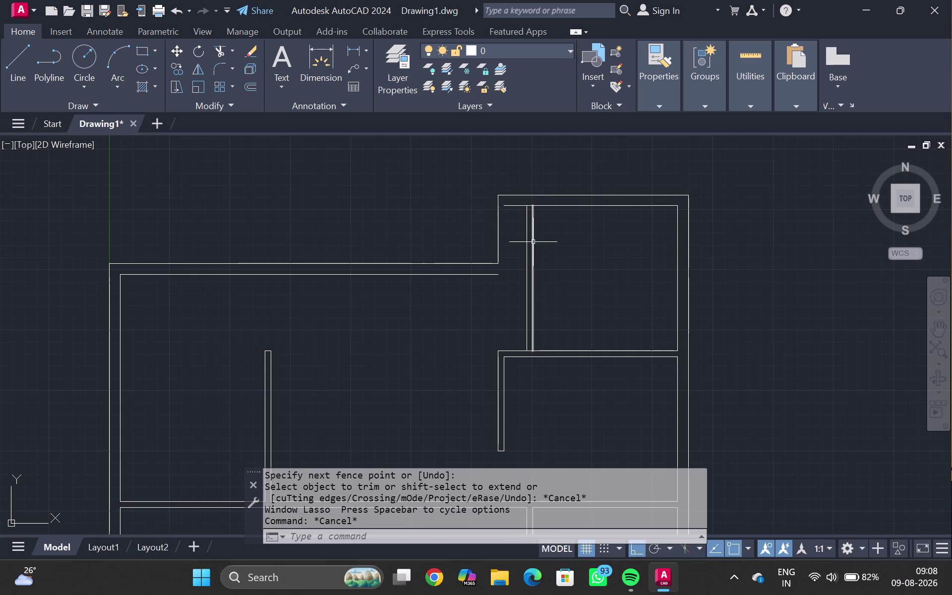
Extend the top wall lines to the upper-right room with a fence.
text(EX)
key(Return)
drag(547, 249, 517, 241)
key(Escape)
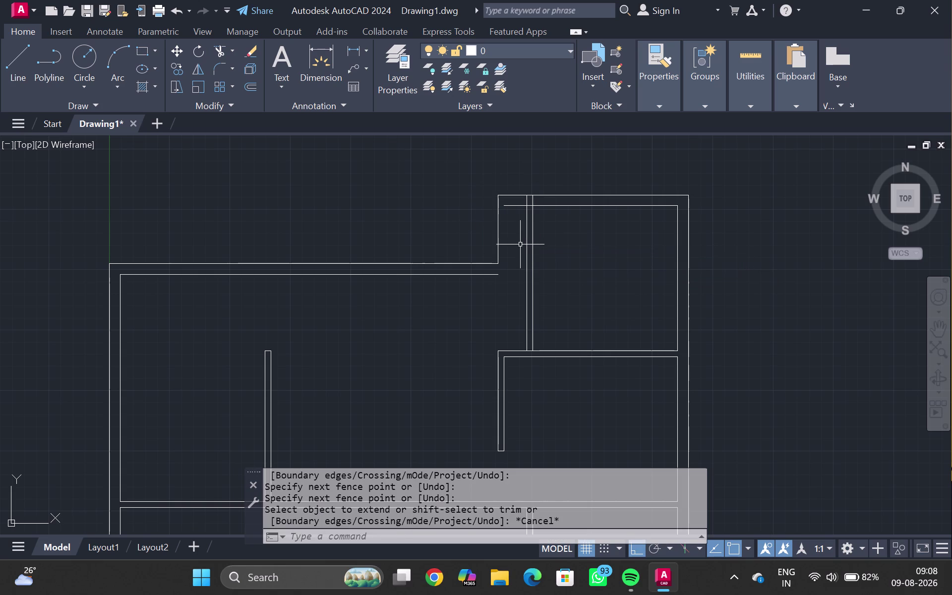
key(Return)
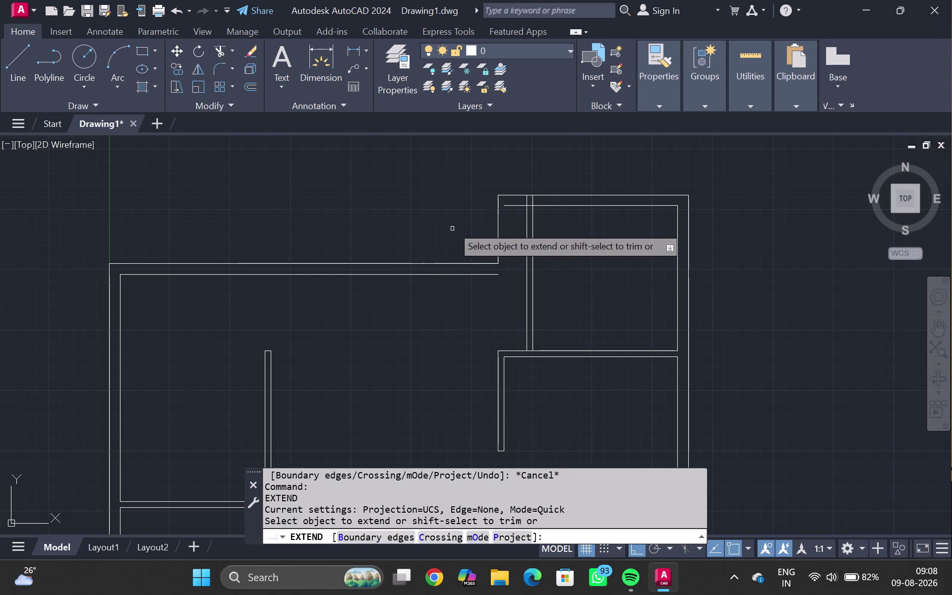
drag(456, 222, 457, 322)
key(Escape)
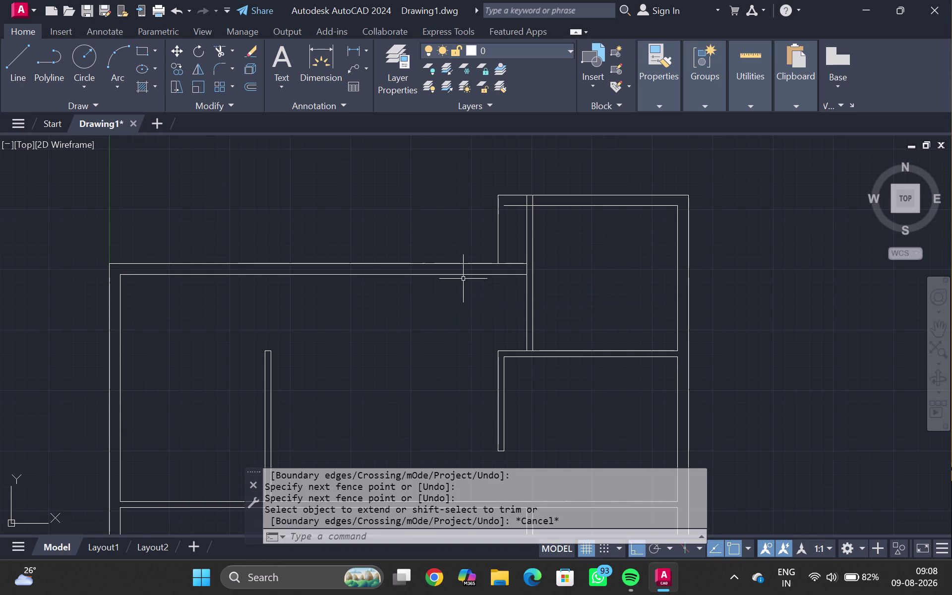
Trim the overlapping wall lines at the top corner.
text(TR)
key(Return)
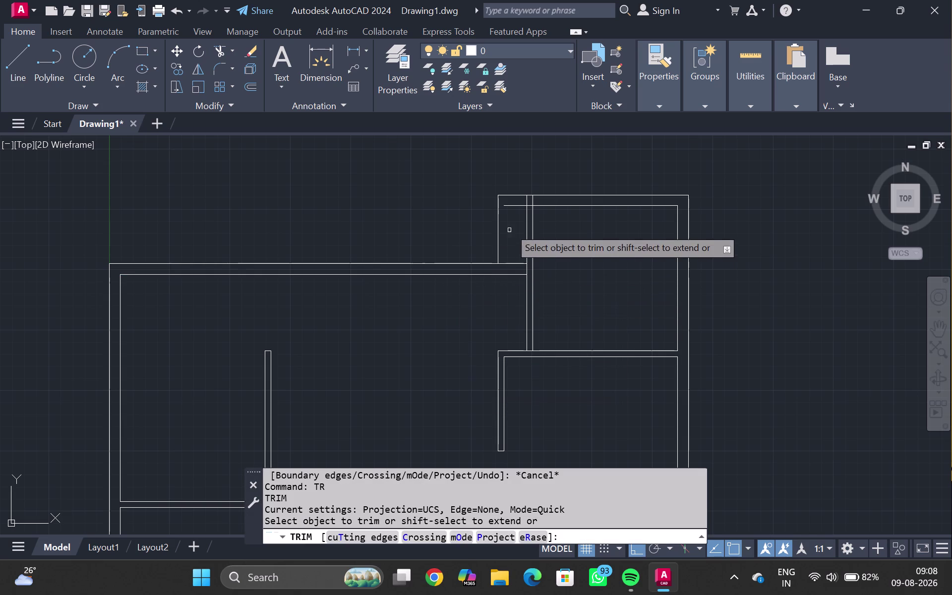
drag(512, 180, 488, 225)
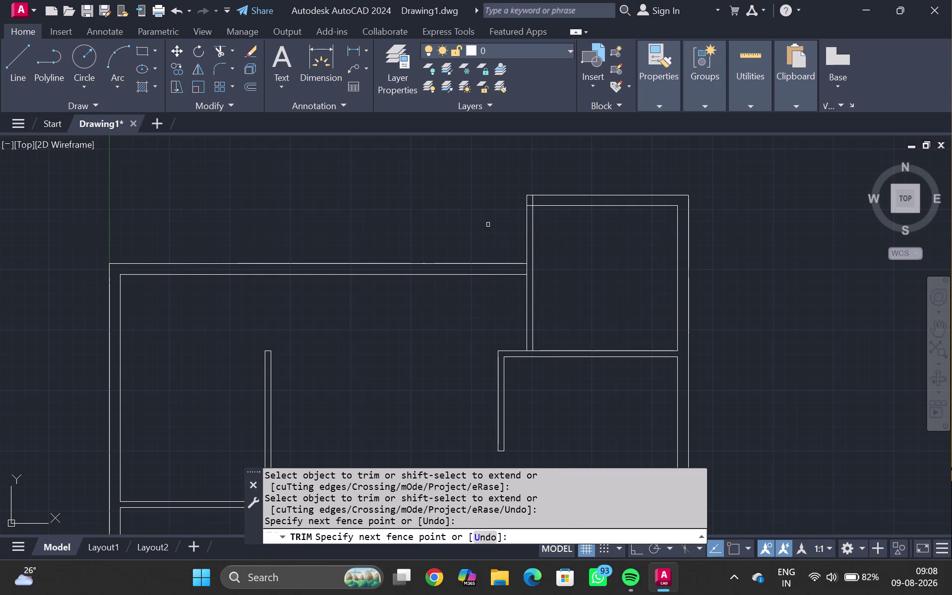
scroll(up, 3)
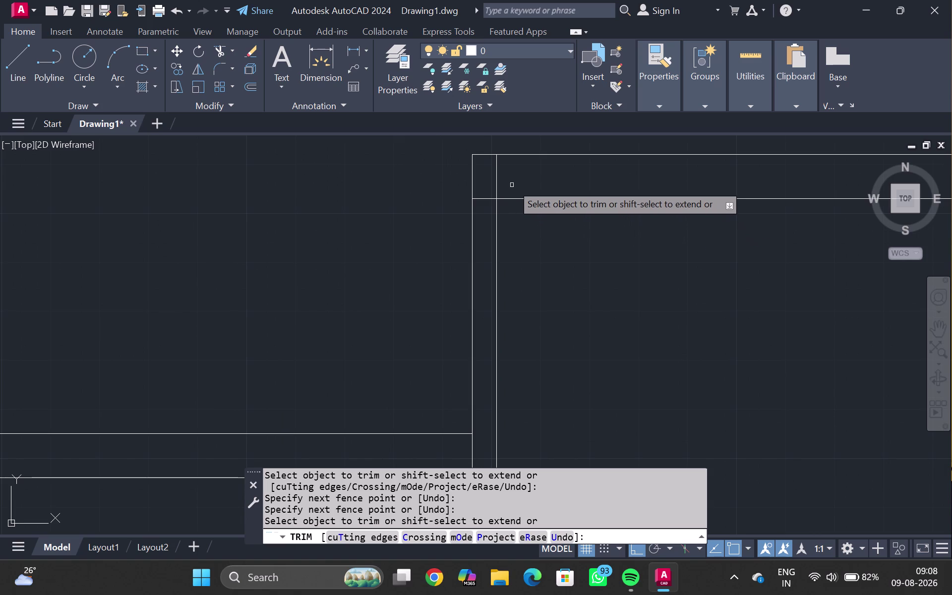
drag(512, 184, 482, 212)
key(Escape)
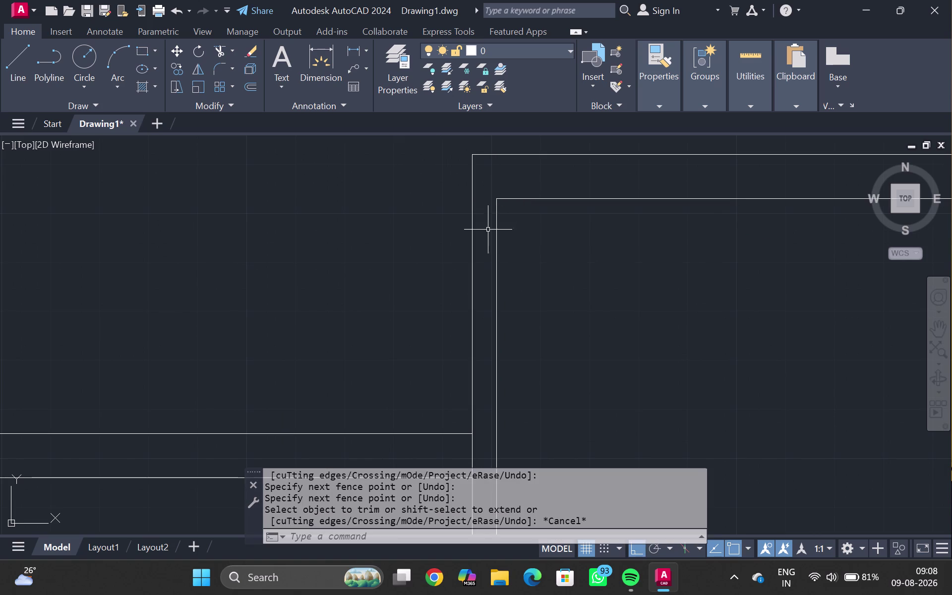
Trim the crossing lines at the next wall junction and zoom back out.
scroll(down, 3)
middle_drag(430, 344, 434, 298)
scroll(up, 3)
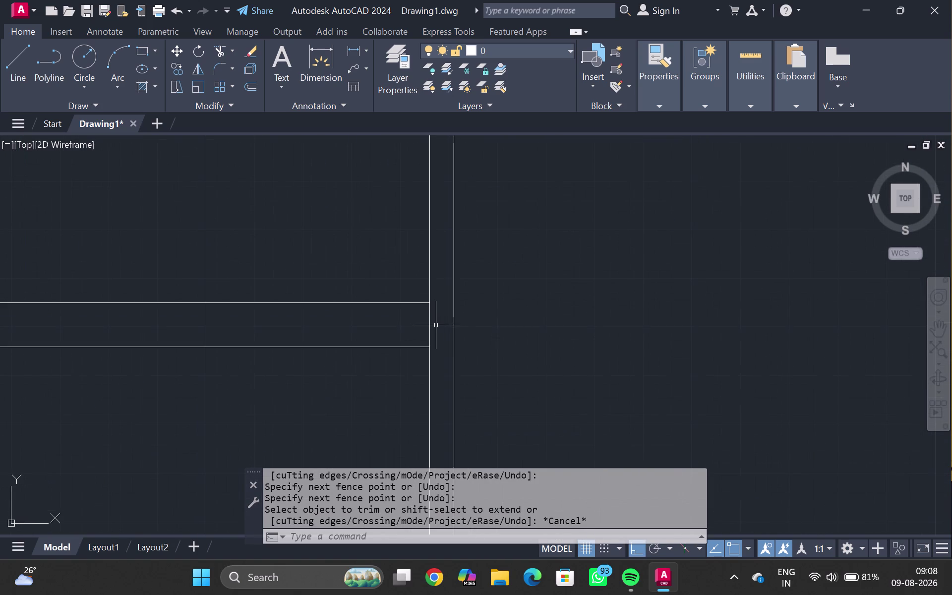
key(Return)
drag(434, 326, 423, 325)
click(421, 326)
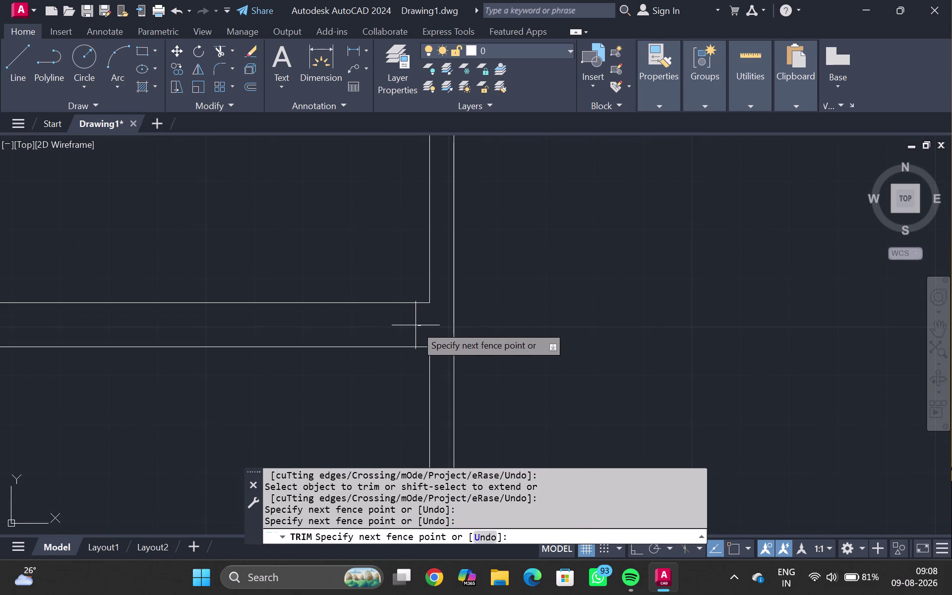
key(Escape)
scroll(down, 3)
middle_drag(468, 328, 494, 279)
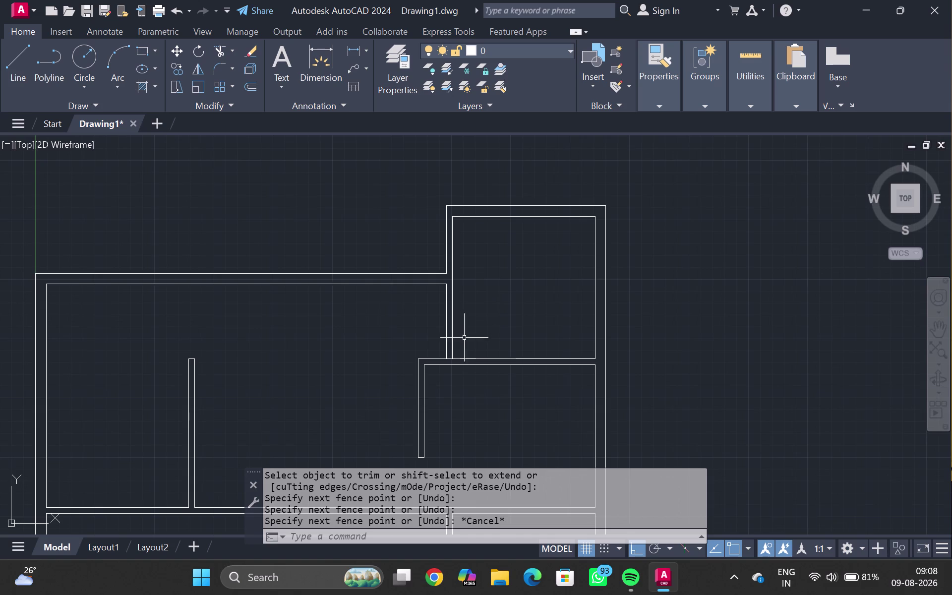
scroll(up, 3)
Try entering a 3'6" distance on the selected wall line, then clear the rejected entry.
click(447, 352)
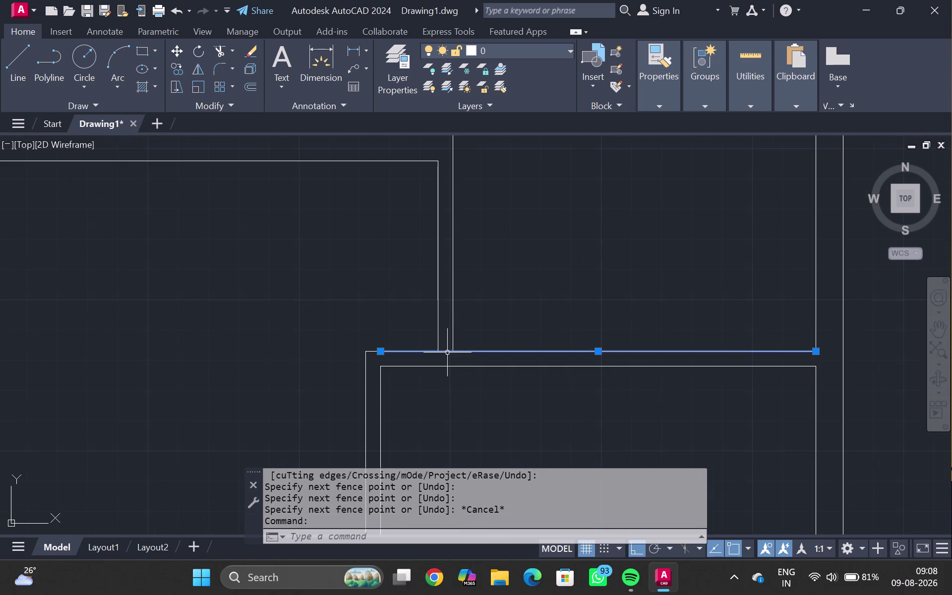
text(3)
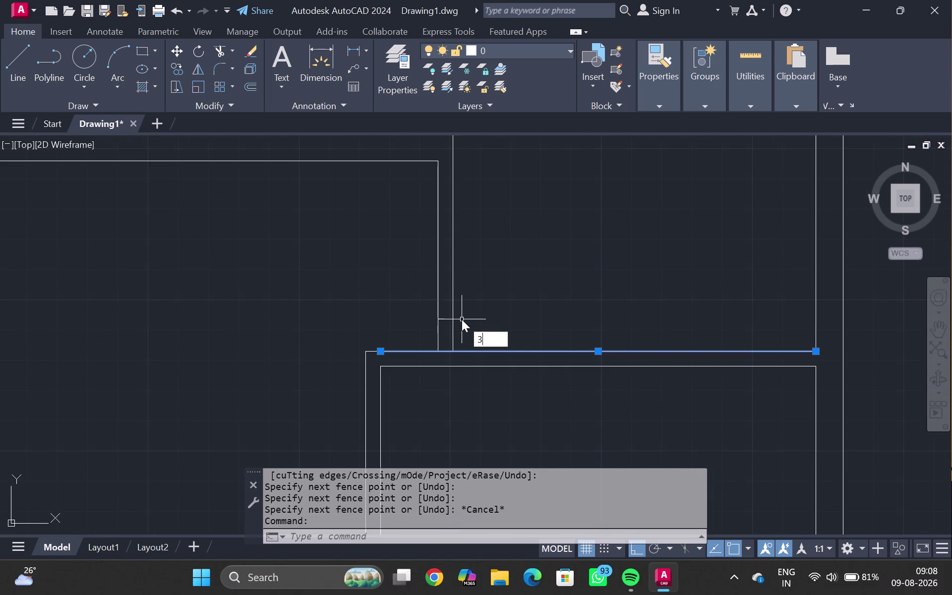
text('6")
key(Return)
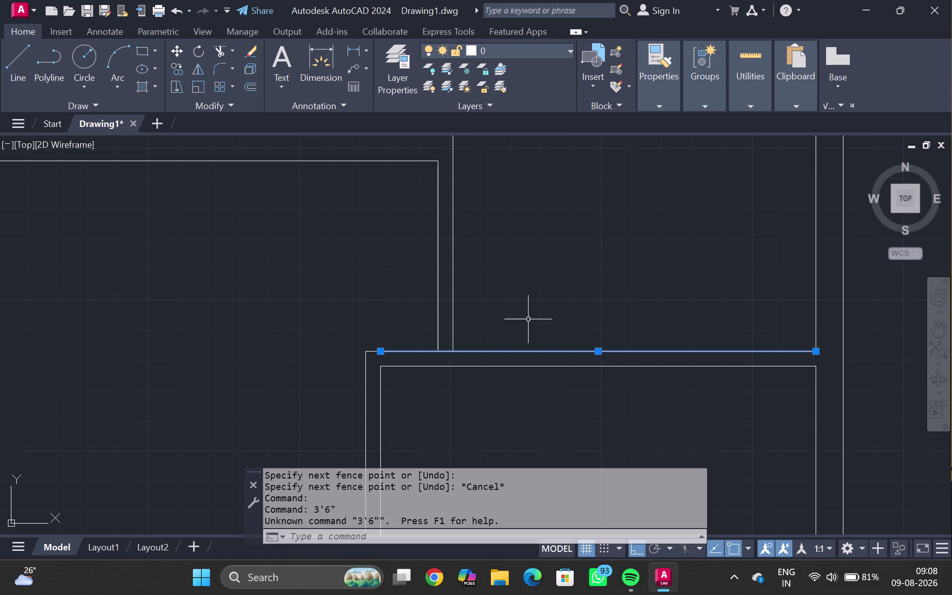
drag(645, 571, 951, 594)
scroll(down, 3)
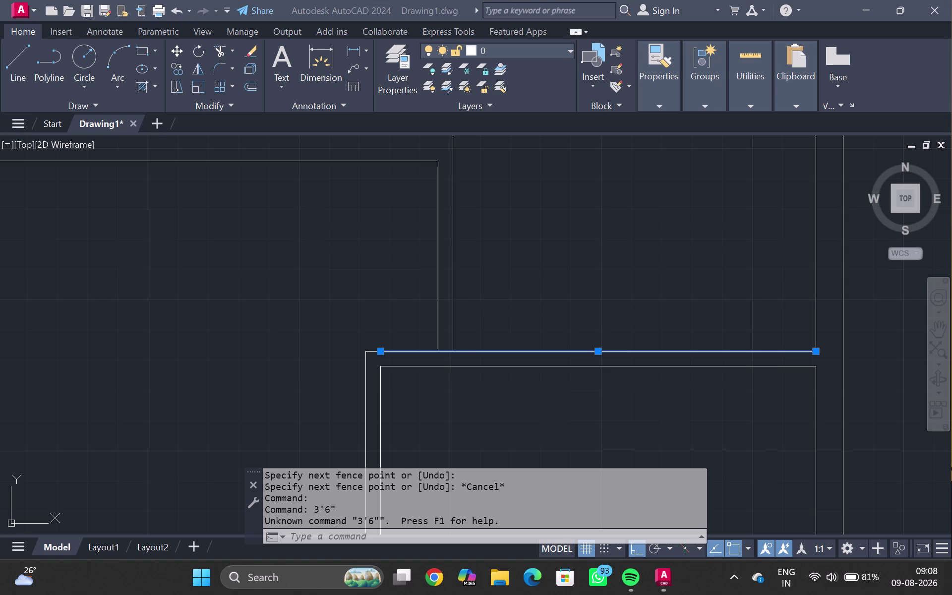
key(o)
key(Return)
key(Escape)
key(Escape)
key(Escape)
key(Escape)
Cancel stray selections and select the wall line to copy.
click(666, 307)
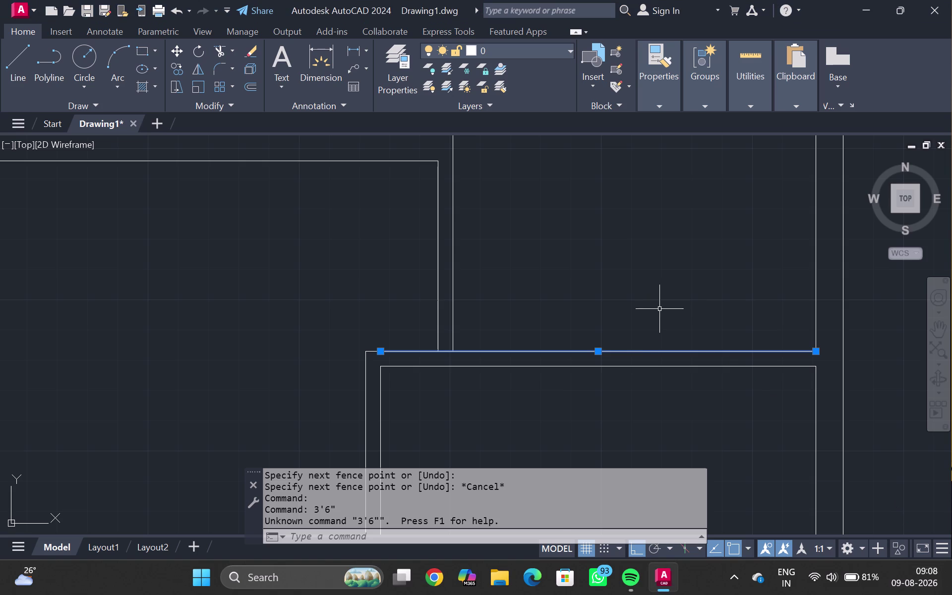
key(Escape)
click(614, 354)
key(Escape)
key(Escape)
click(604, 350)
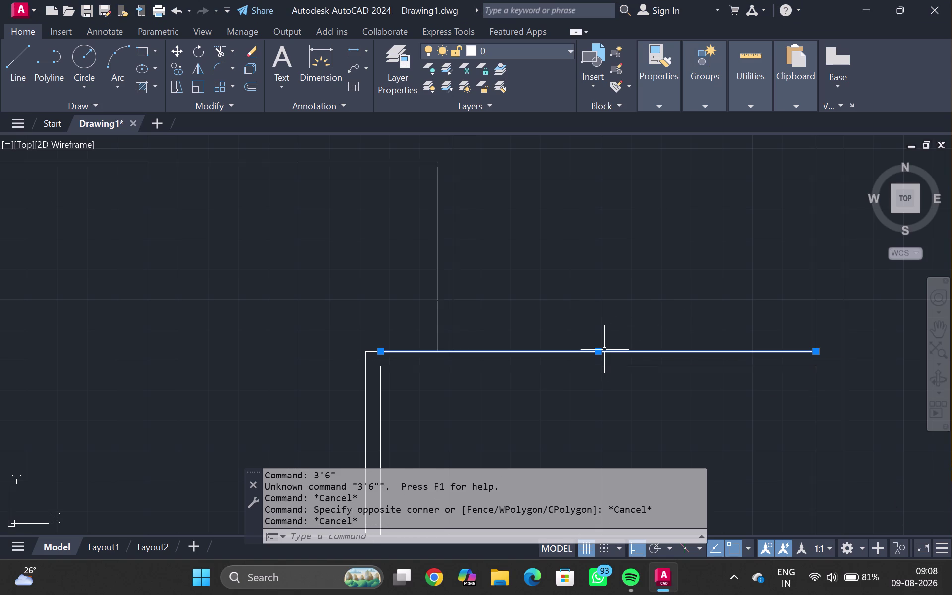
Offset the wall line 3'6" to create the door guide line.
key(o)
key(Return)
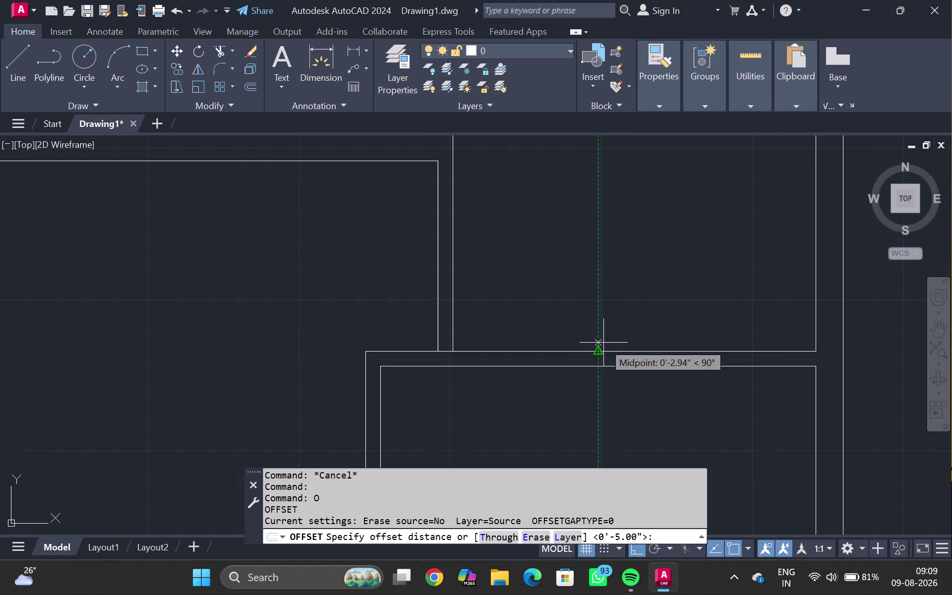
key(3)
key(apostrophe)
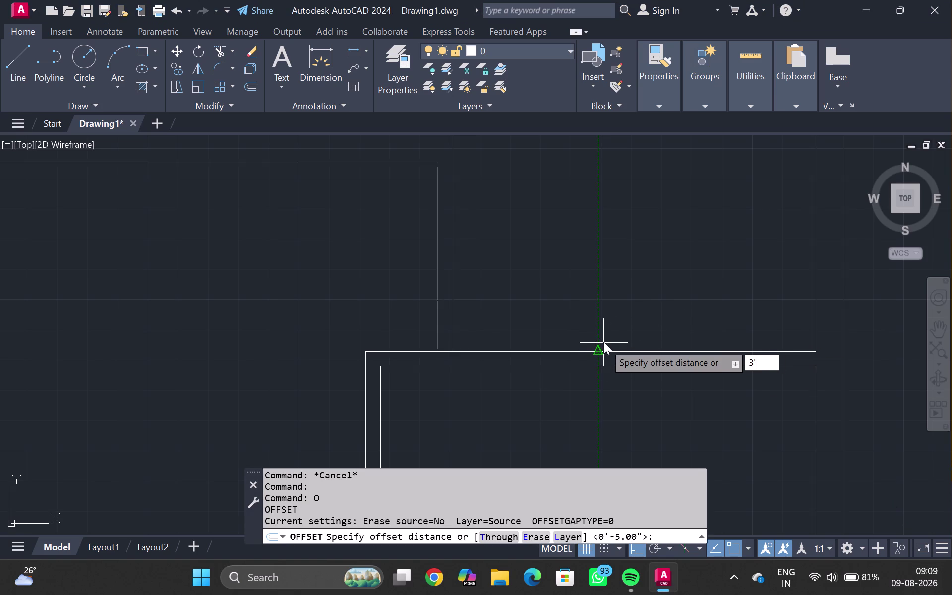
key(6)
key(Return)
click(684, 220)
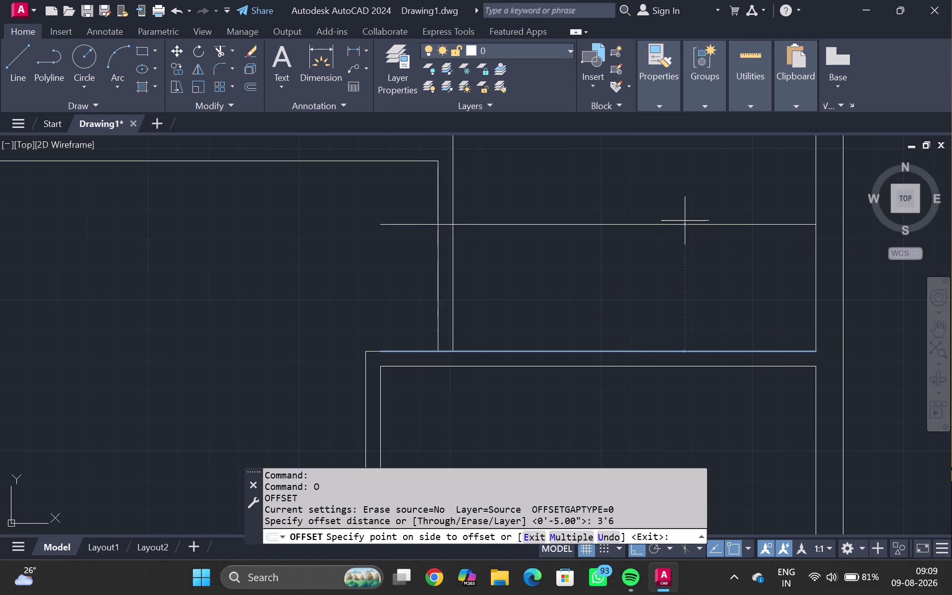
key(Escape)
Trim the wall lines between the guides to open the doorway.
text(TR)
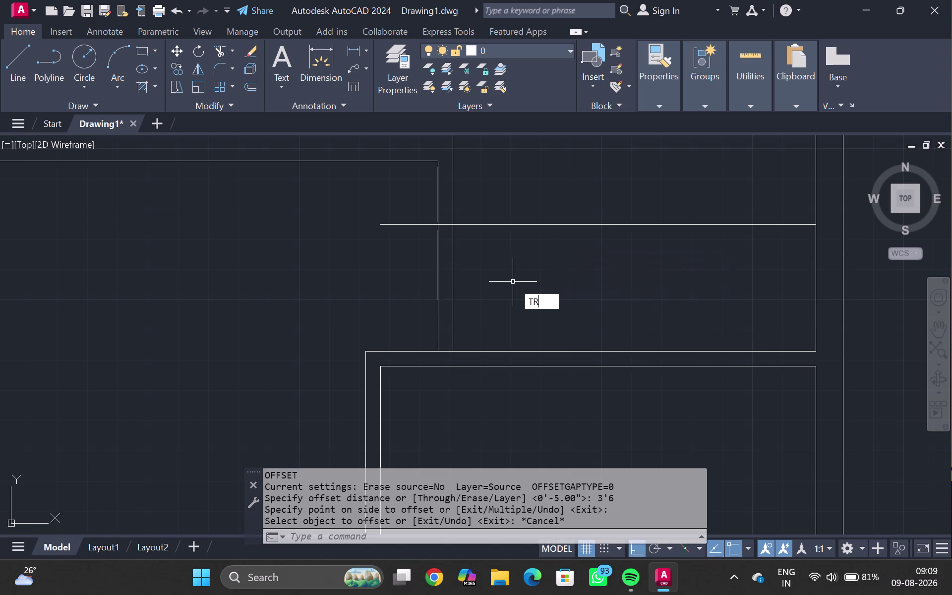
key(Return)
drag(399, 218, 402, 247)
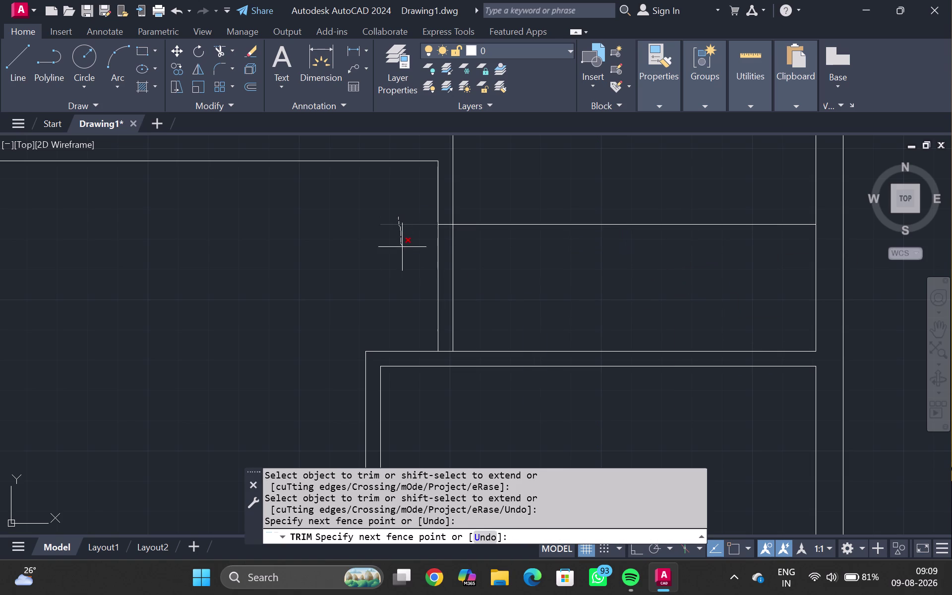
drag(402, 246, 553, 196)
key(Escape)
scroll(down, 3)
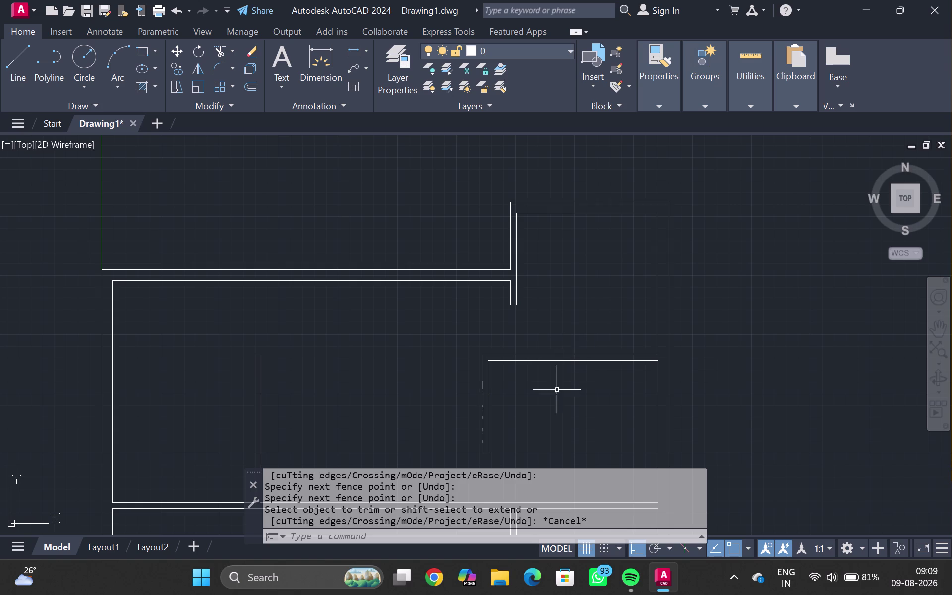
scroll(down, 3)
middle_drag(553, 395, 610, 261)
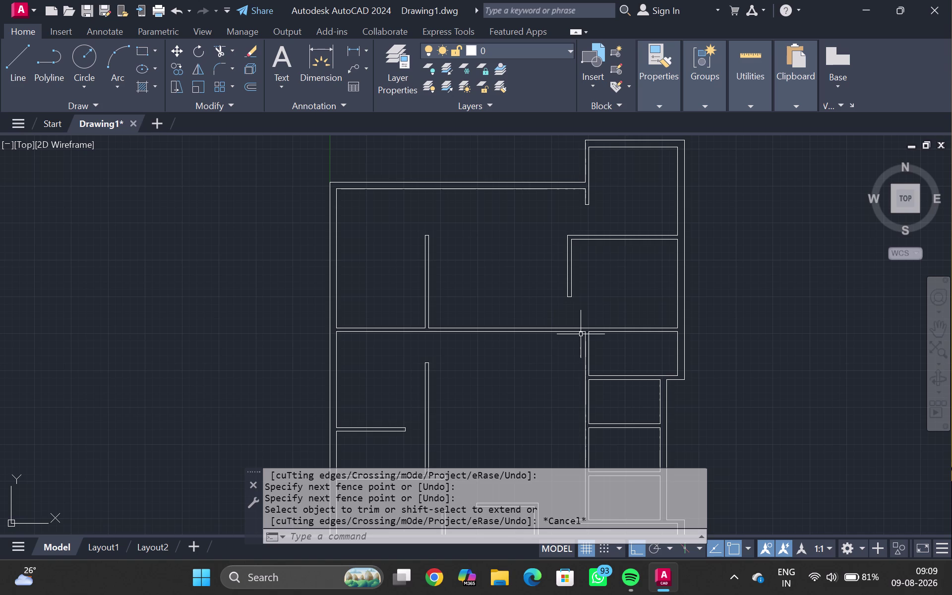
scroll(up, 3)
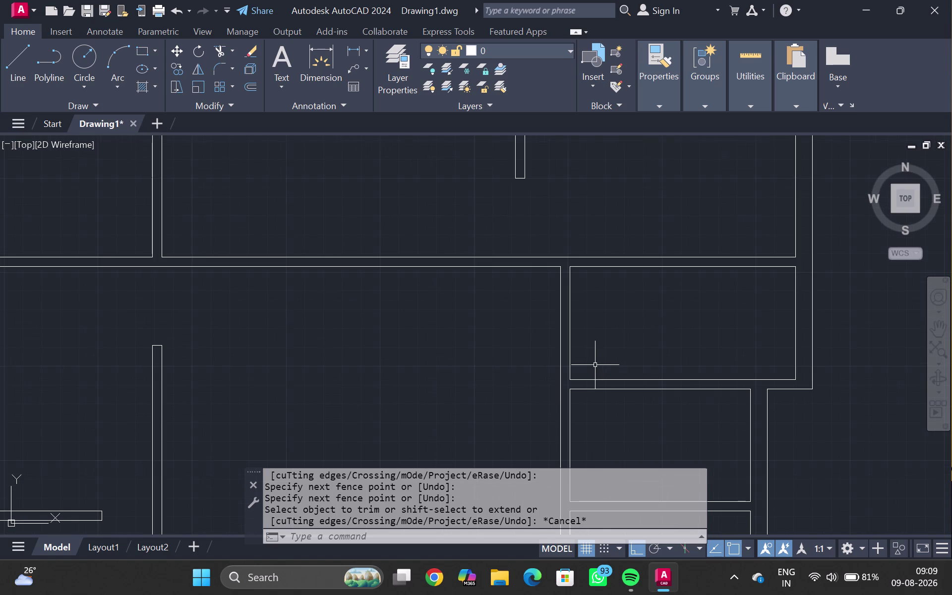
scroll(up, 3)
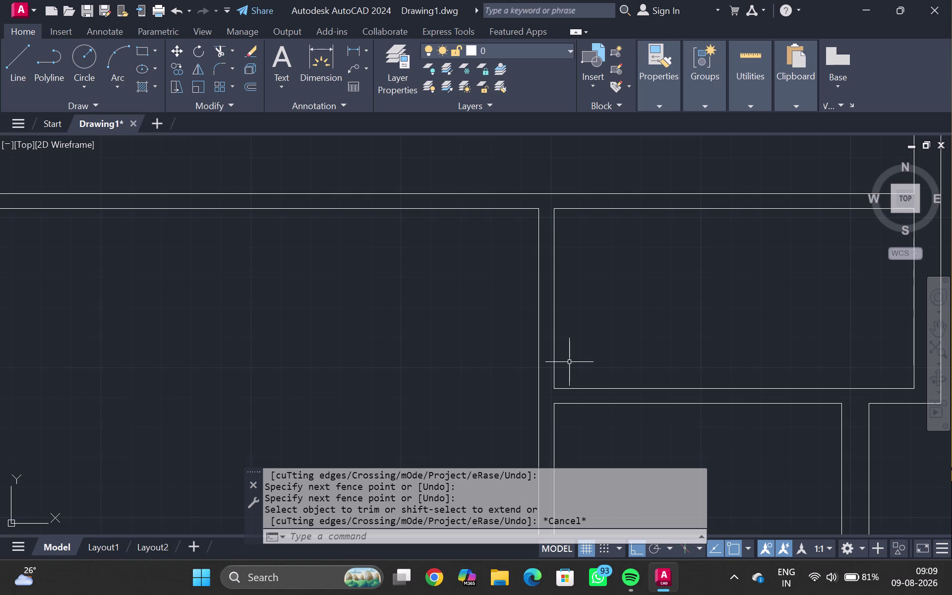
key(l)
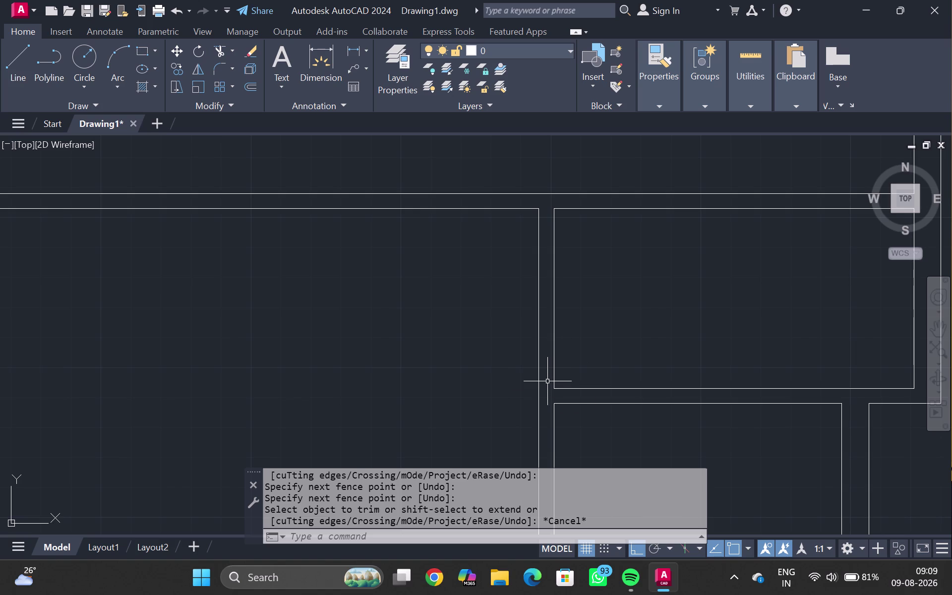
Draw a jamb line across the wall between the upper rooms and offset it 2'6" upward.
key(Return)
click(555, 386)
click(537, 386)
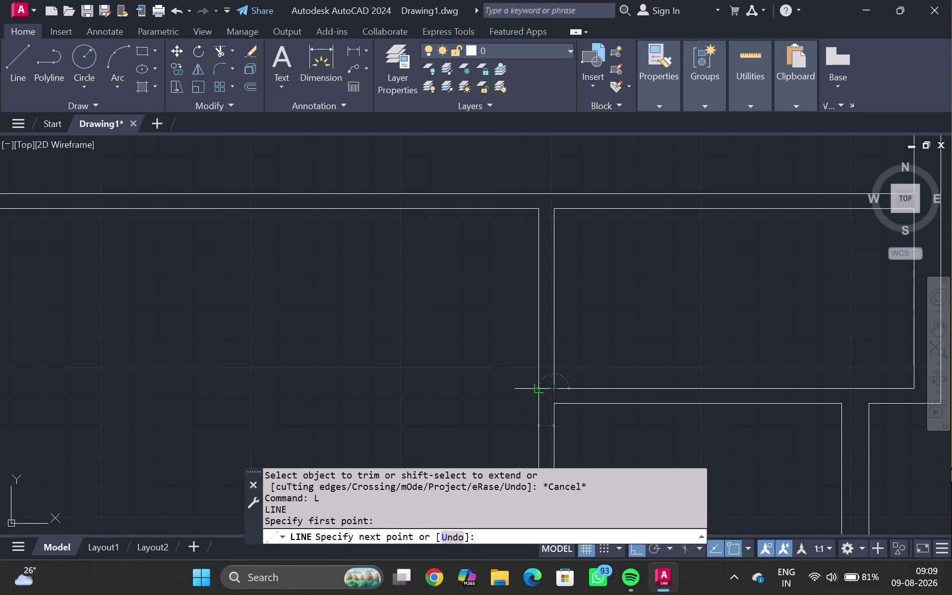
key(Escape)
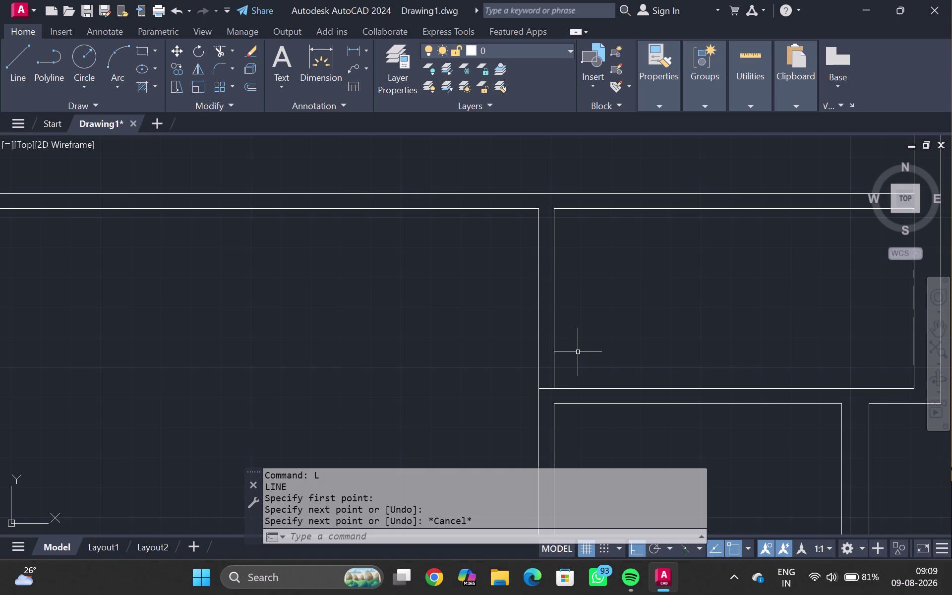
click(545, 389)
key(o)
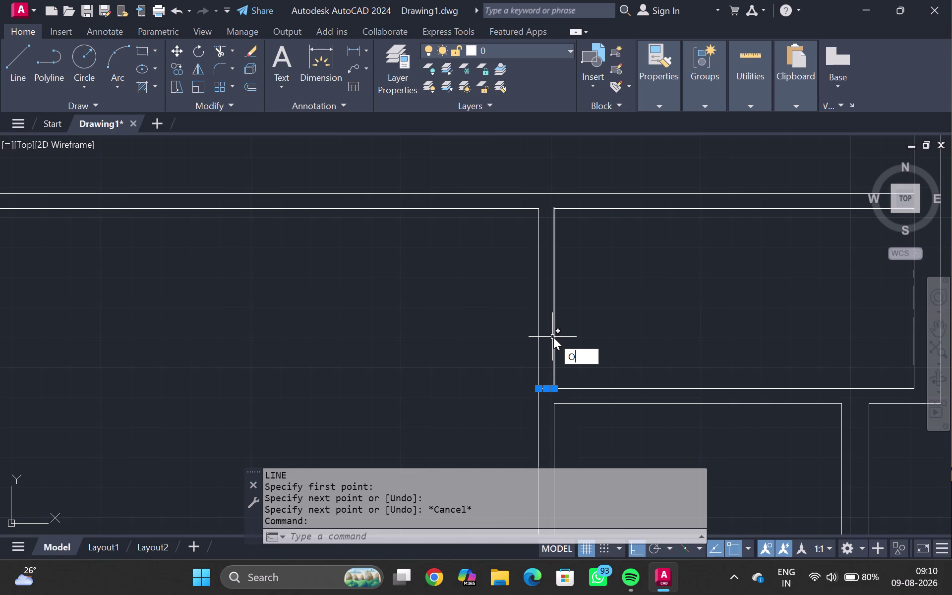
key(Return)
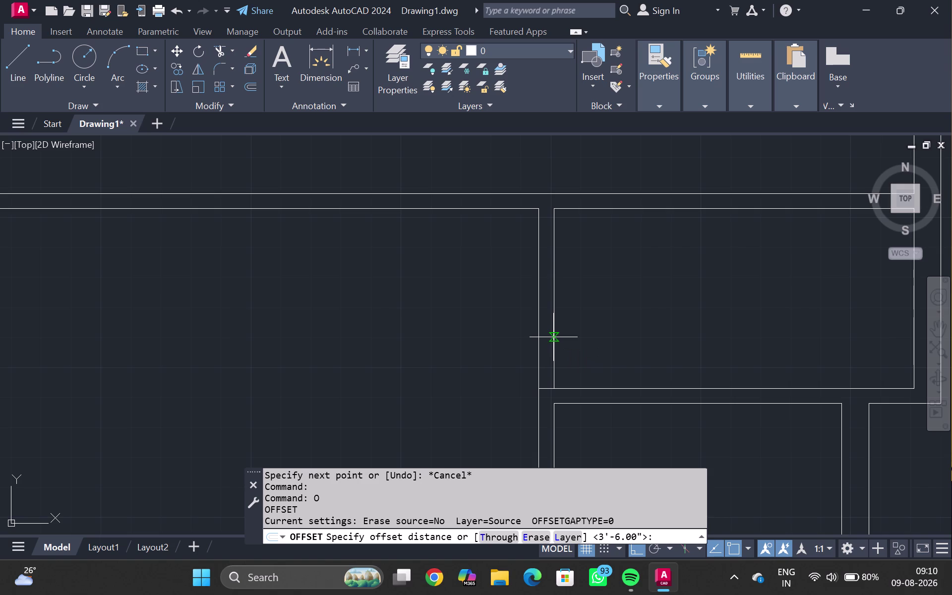
text(2')
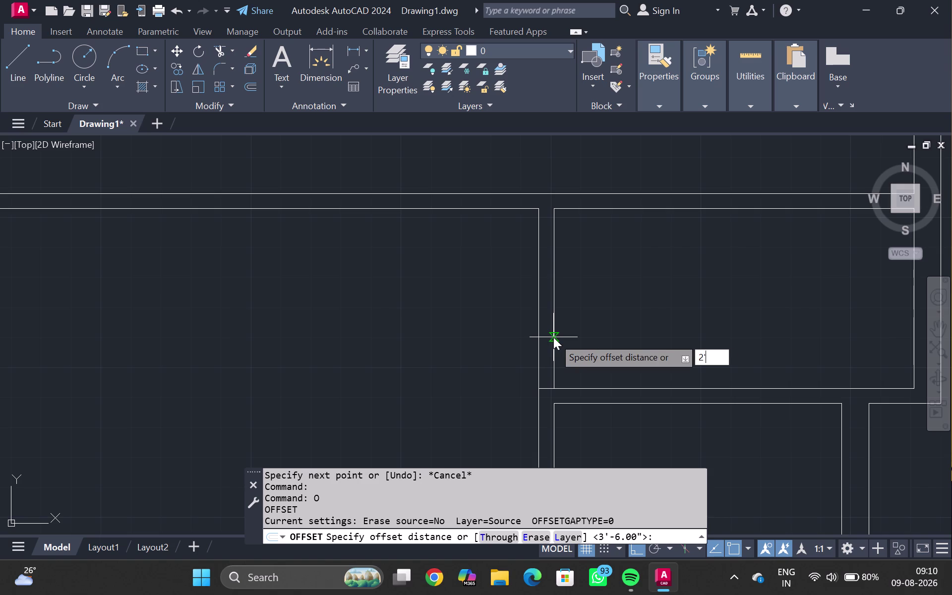
text(6")
key(Return)
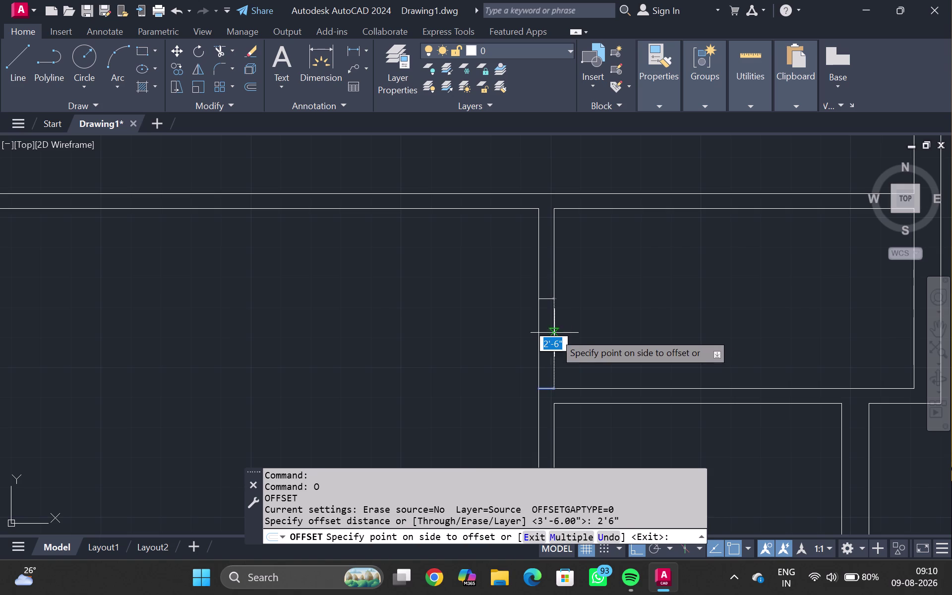
click(557, 323)
key(Escape)
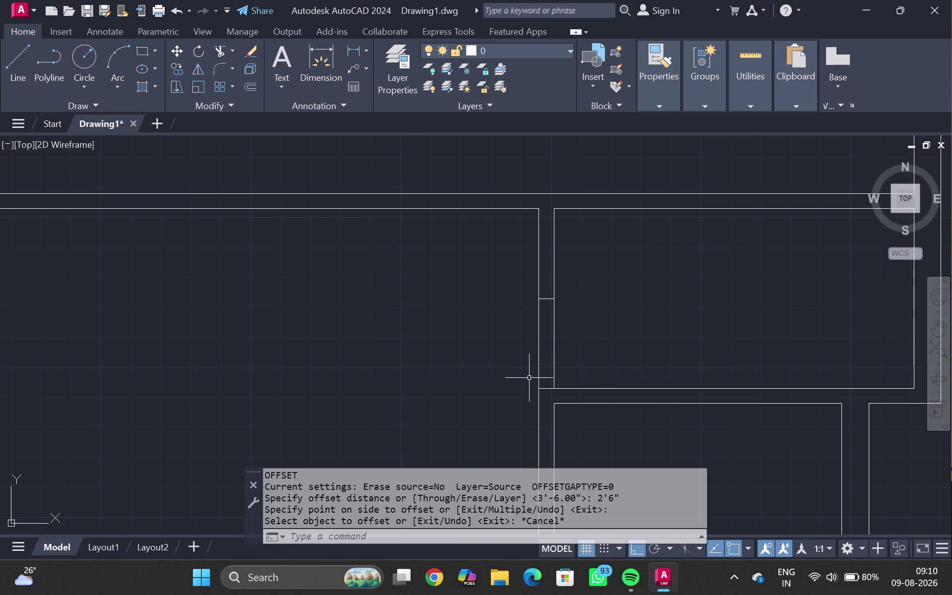
Fence-trim the wall between the two jamb lines, then pan to the next wall.
text(TR)
key(Return)
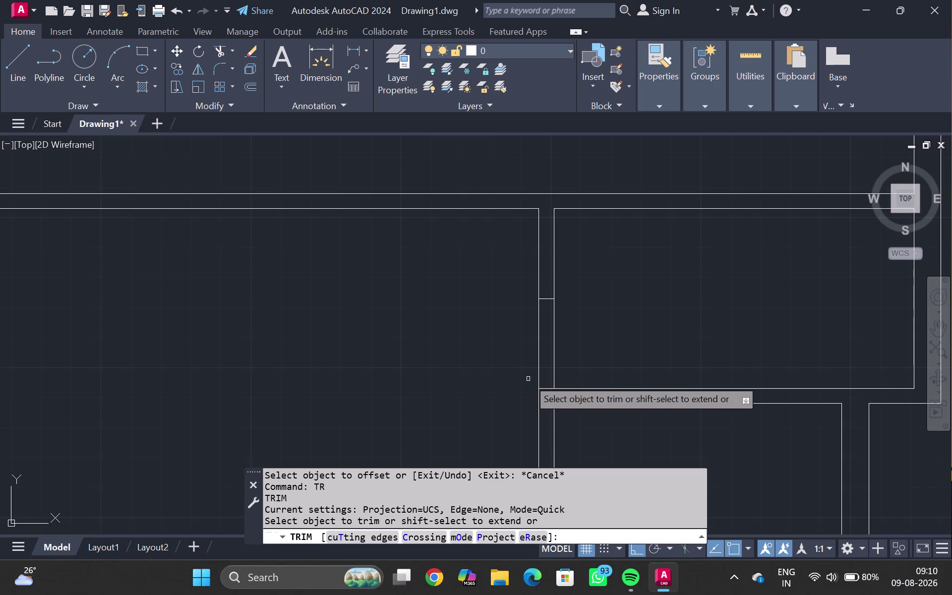
drag(491, 333, 642, 359)
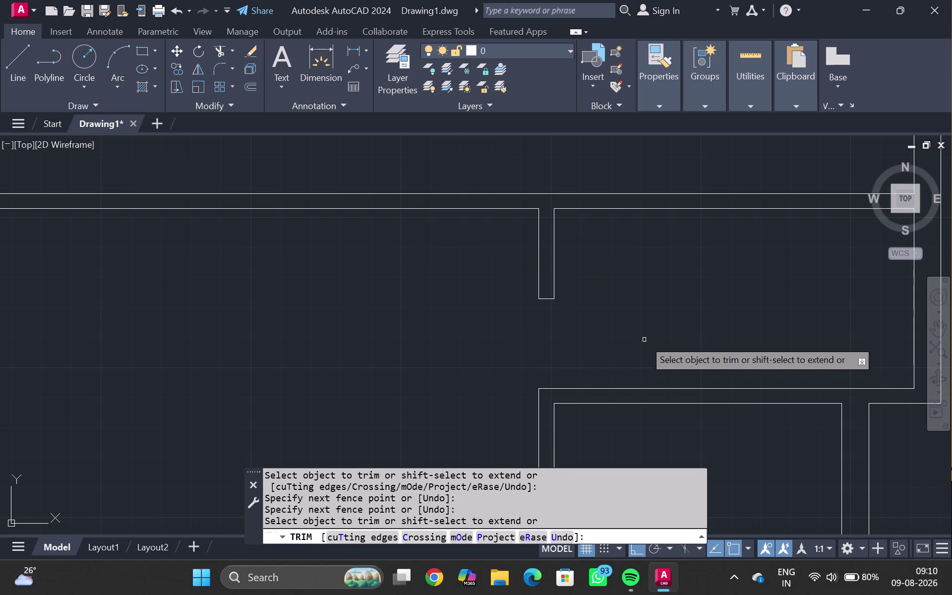
key(Escape)
scroll(down, 3)
middle_drag(544, 362, 552, 265)
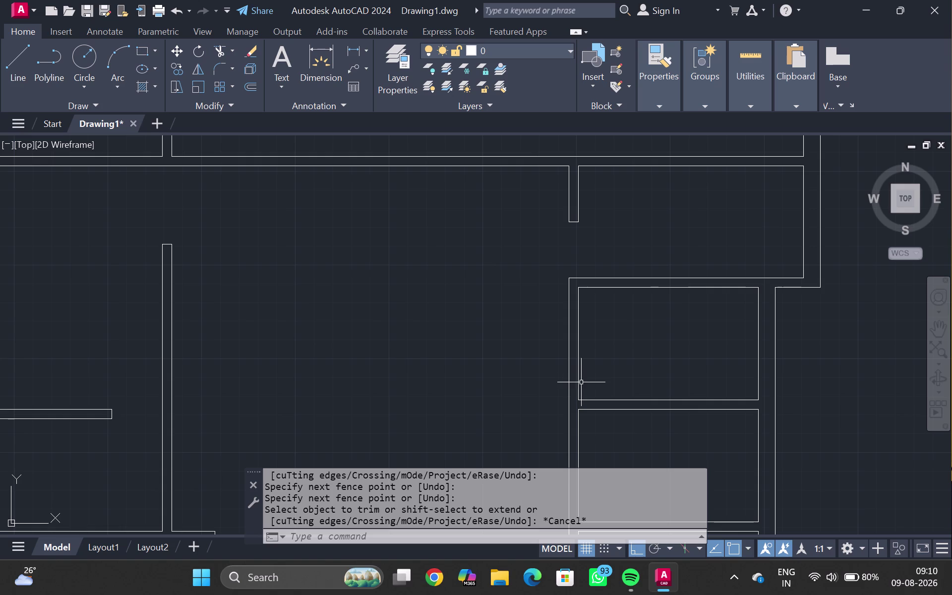
Draw a jamb line at the room corner and offset it 2'6" upward.
key(l)
key(Return)
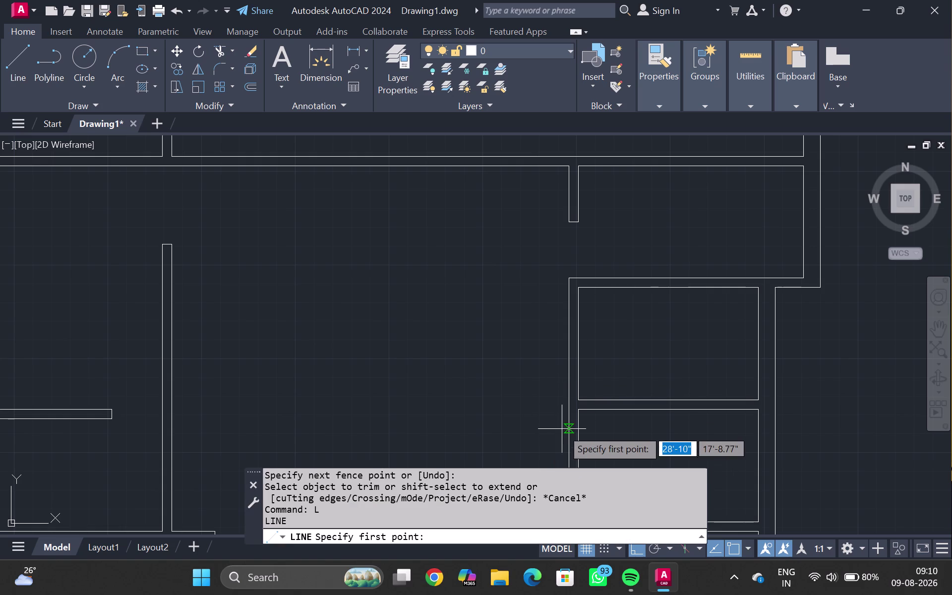
scroll(up, 3)
click(581, 412)
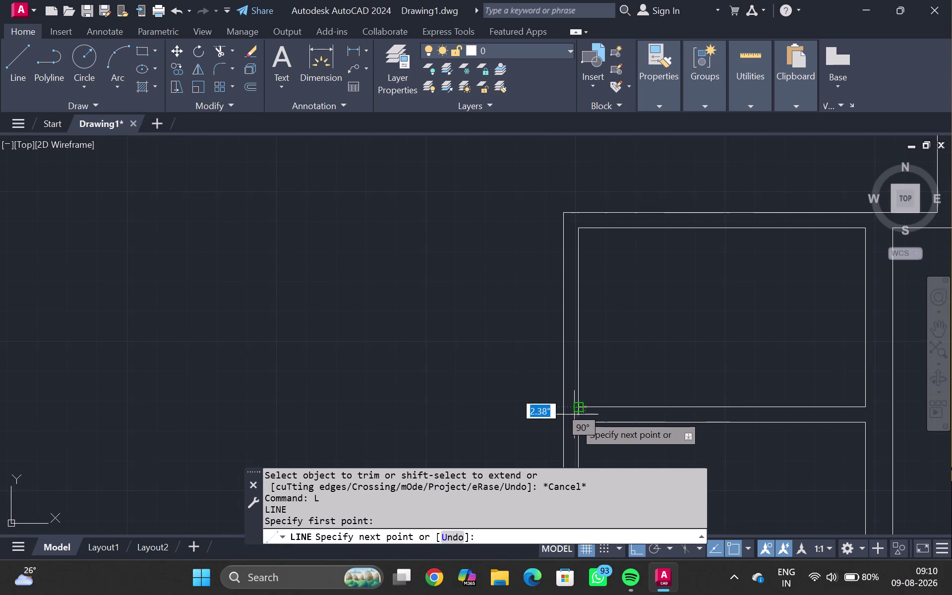
click(560, 405)
key(Escape)
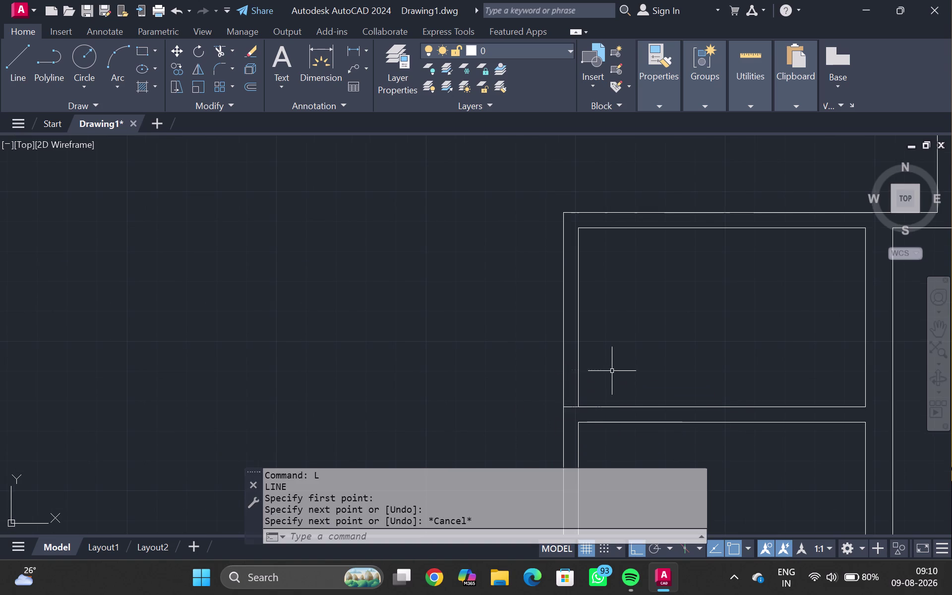
click(572, 406)
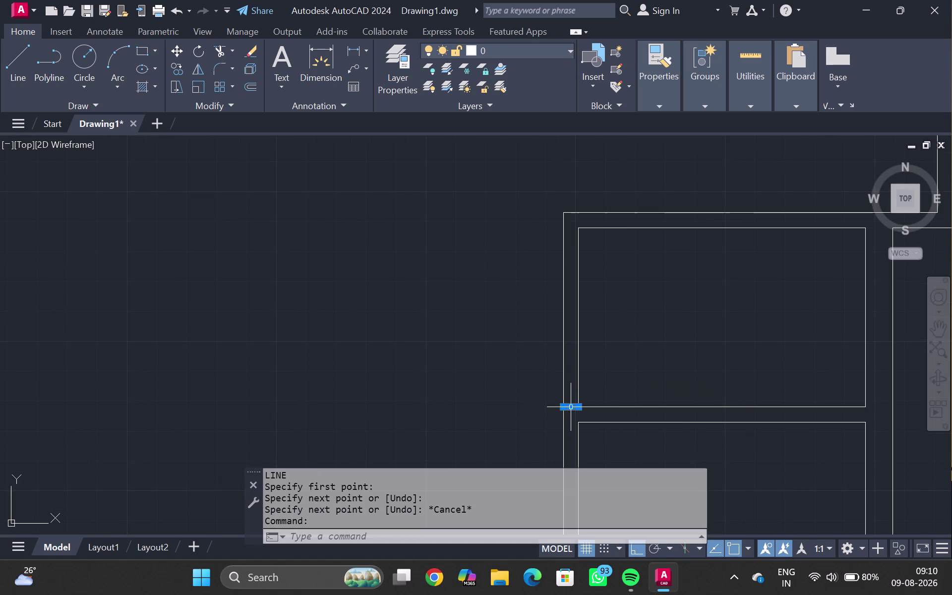
key(o)
key(Return)
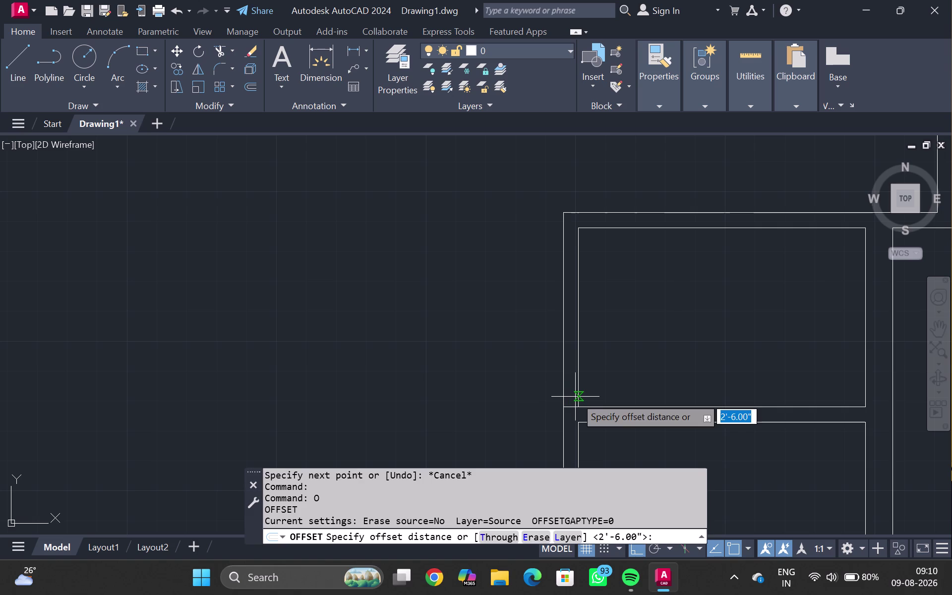
text(2'6")
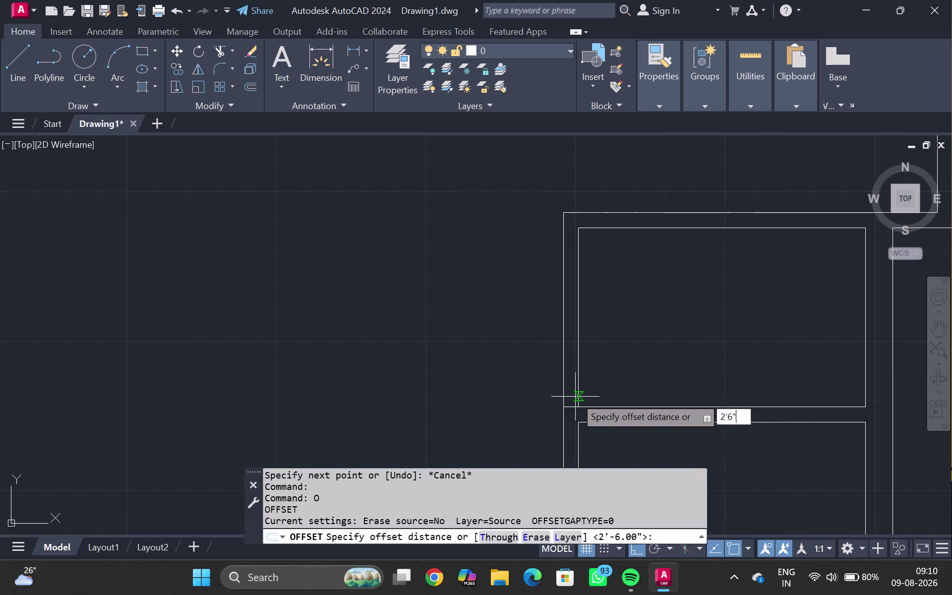
key(Return)
click(566, 354)
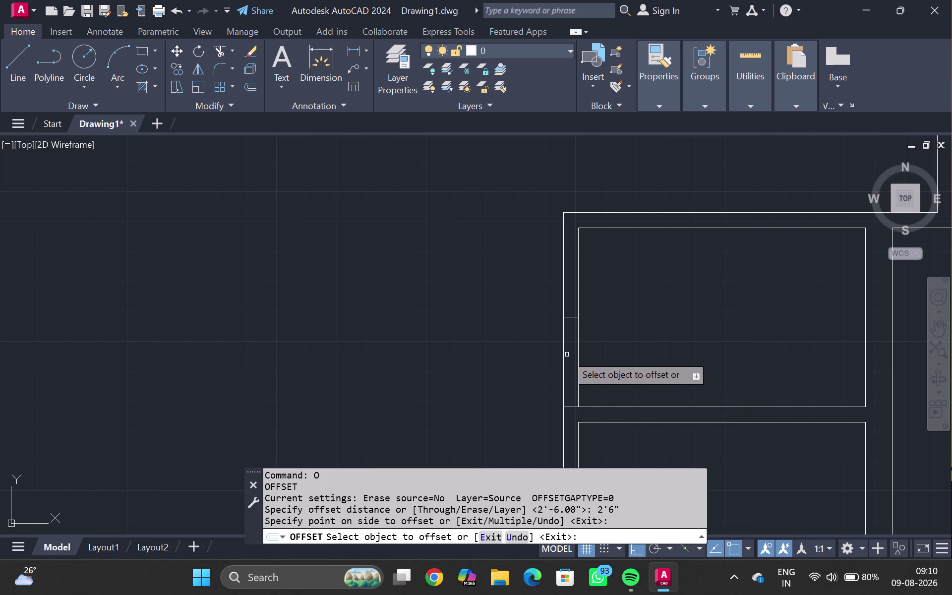
key(Escape)
Trim the wall between both jamb lines and zoom out to show more of the plan.
key(t)
key(r)
key(Return)
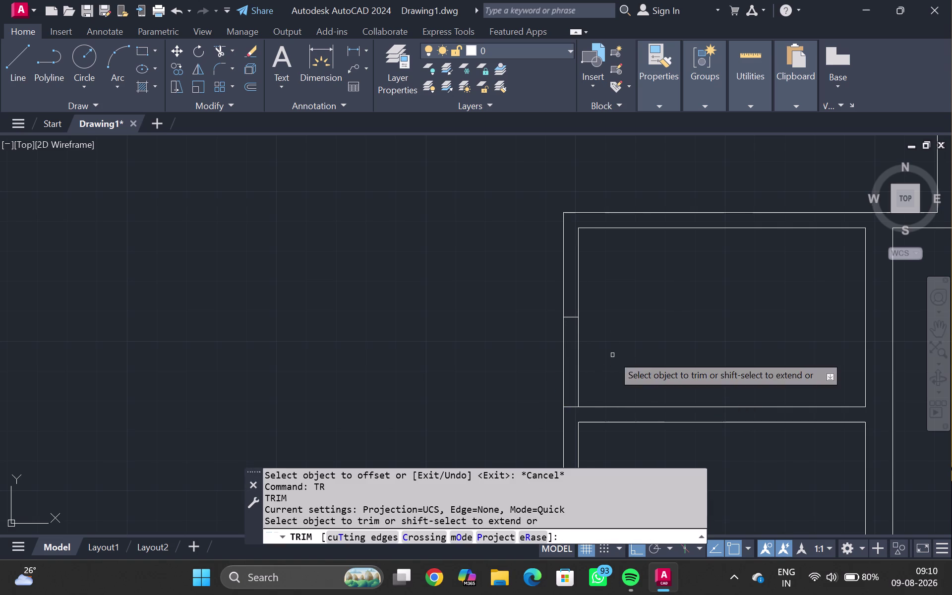
drag(526, 350, 617, 346)
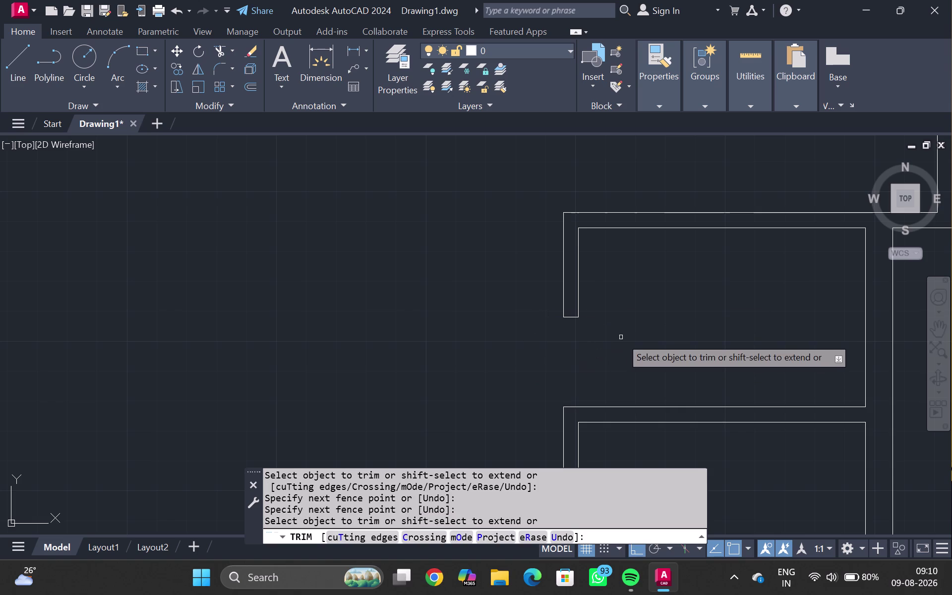
key(Escape)
scroll(down, 3)
middle_drag(618, 349, 640, 267)
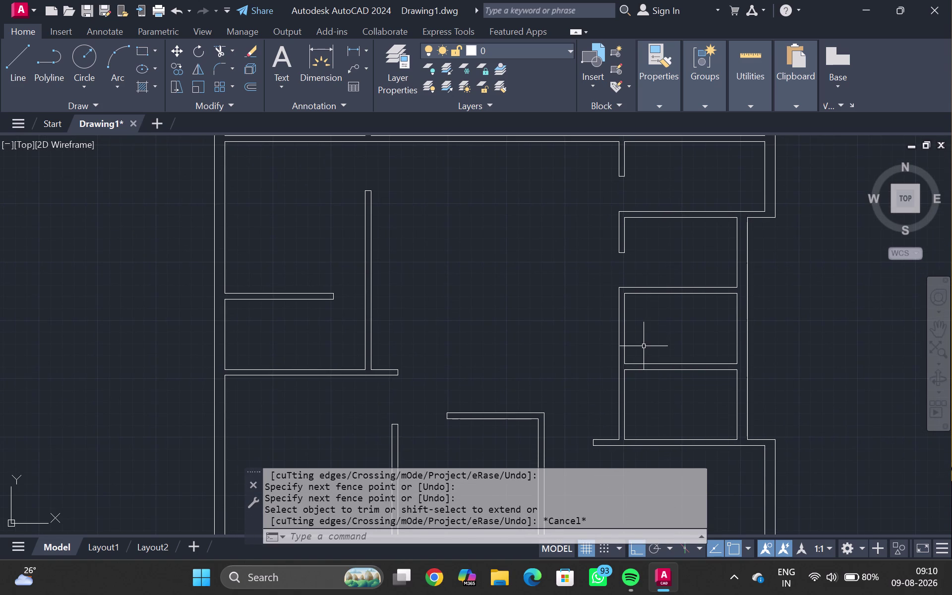
Draw a horizontal jamb line across the double wall and offset it 2'6" up.
key(l)
key(Return)
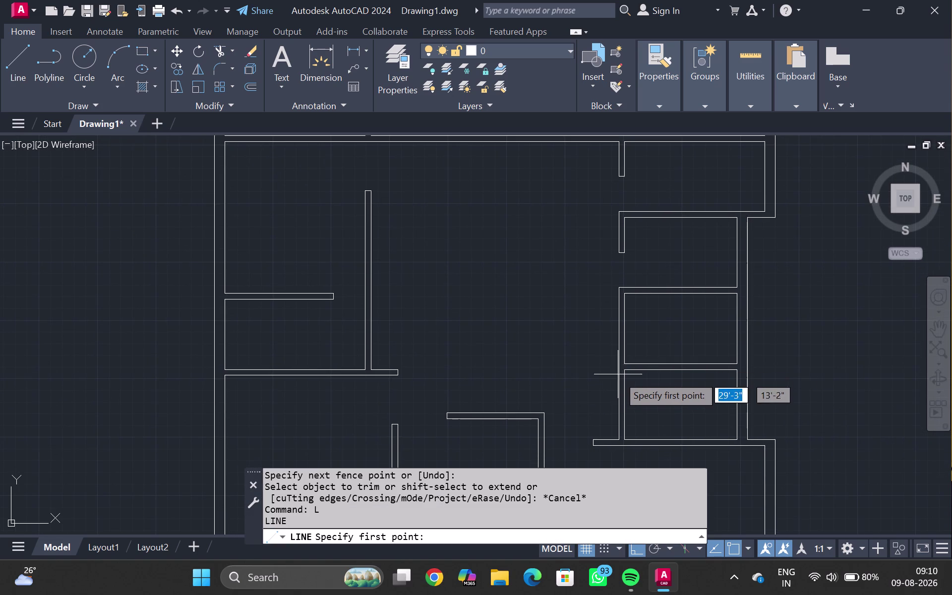
scroll(up, 3)
click(634, 349)
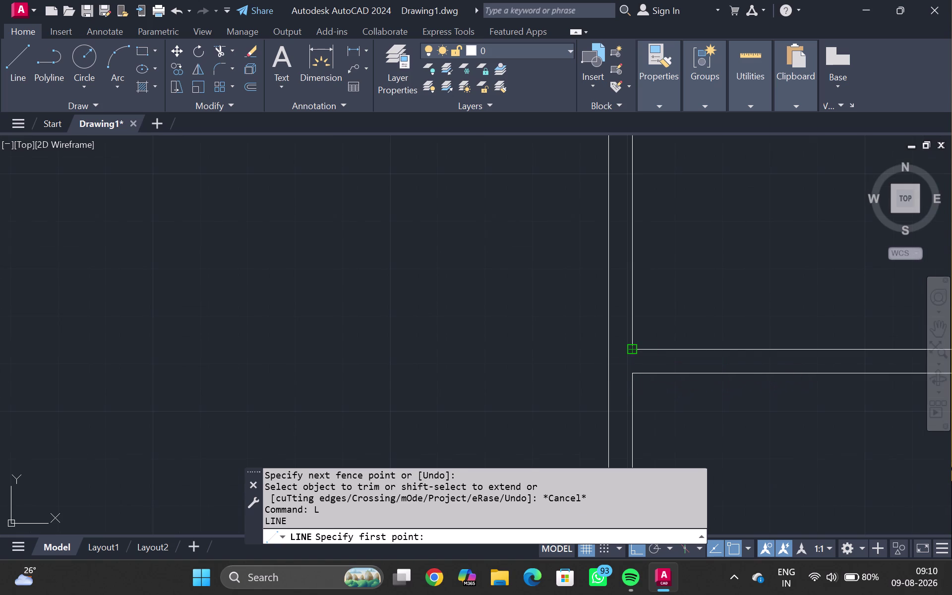
click(612, 347)
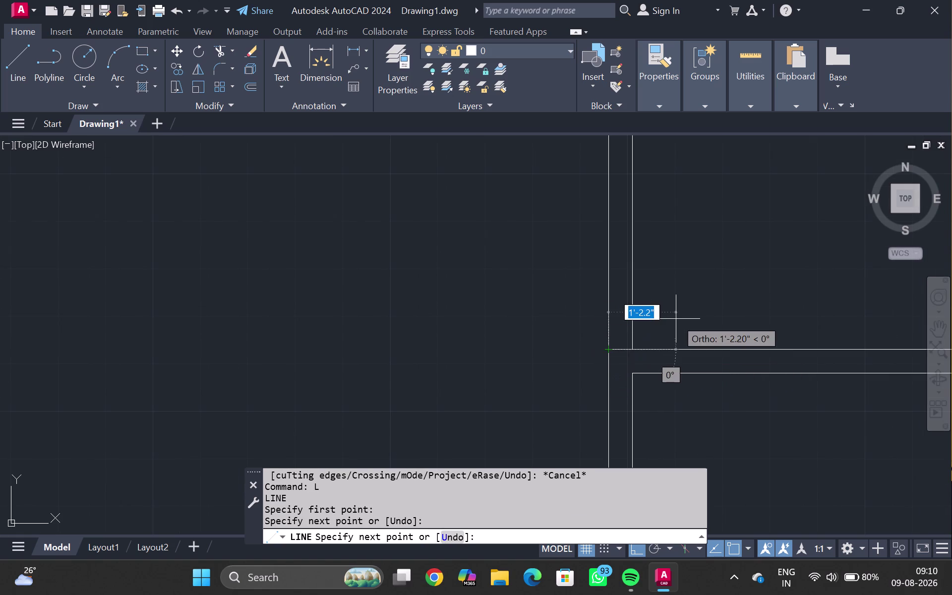
key(Escape)
click(621, 349)
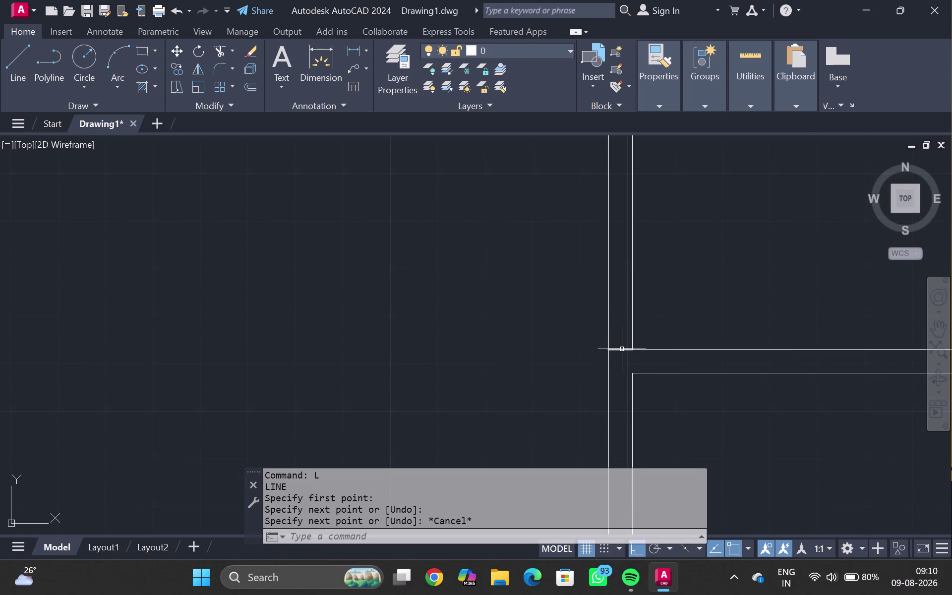
key(o)
key(Return)
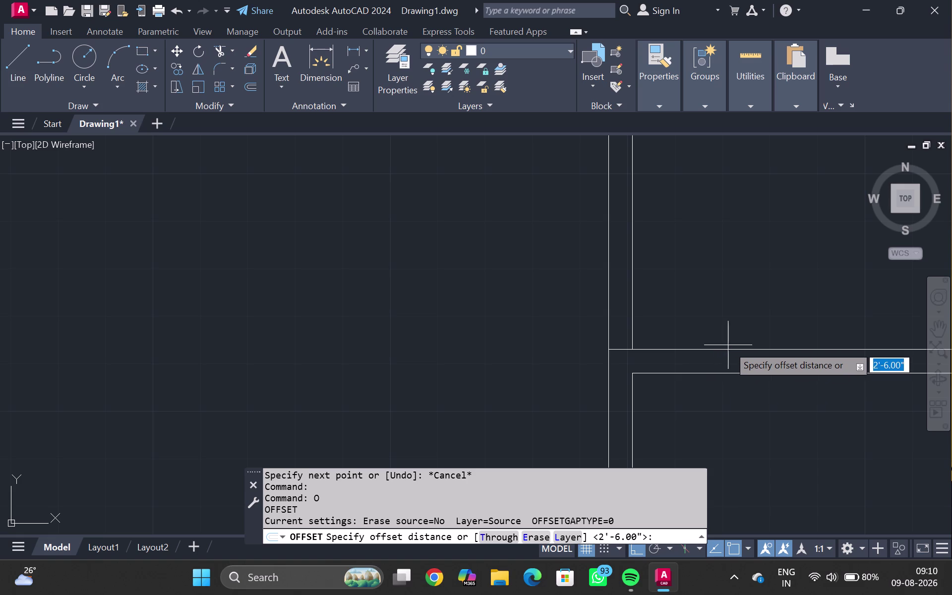
text(2'6)
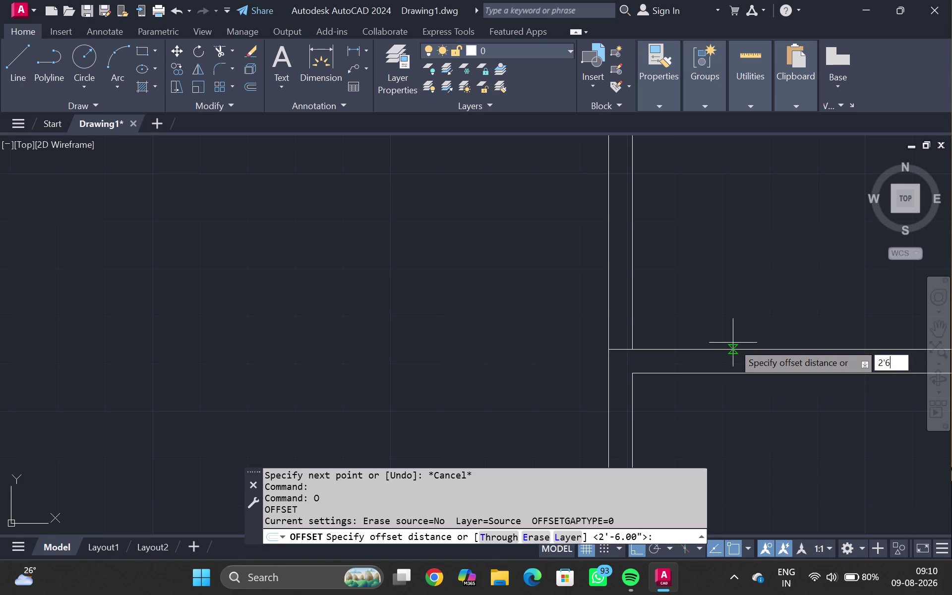
text(")
key(Return)
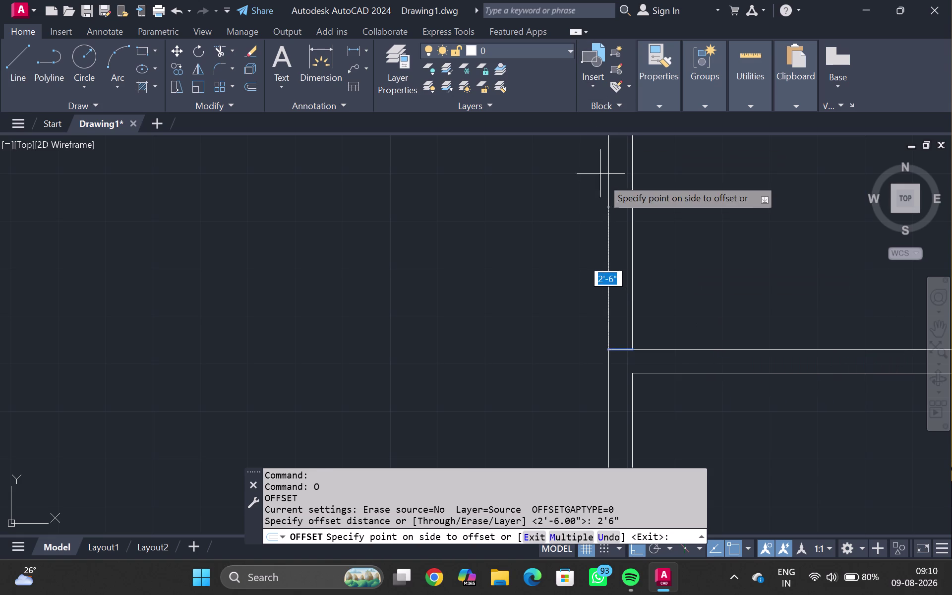
click(610, 194)
key(Escape)
Trim the double wall between the jamb lines and pan to the next room.
key(t)
key(r)
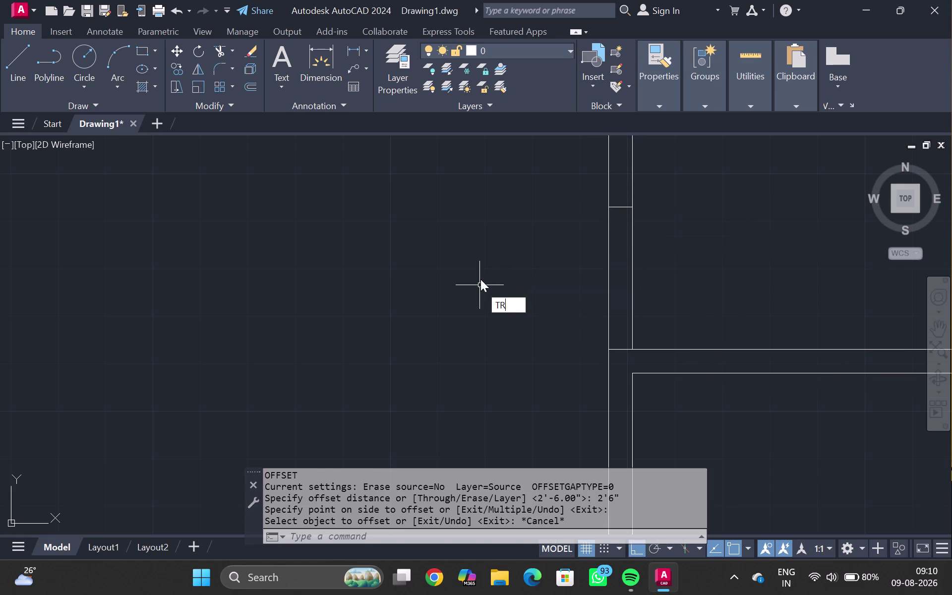
key(Return)
drag(543, 320, 650, 309)
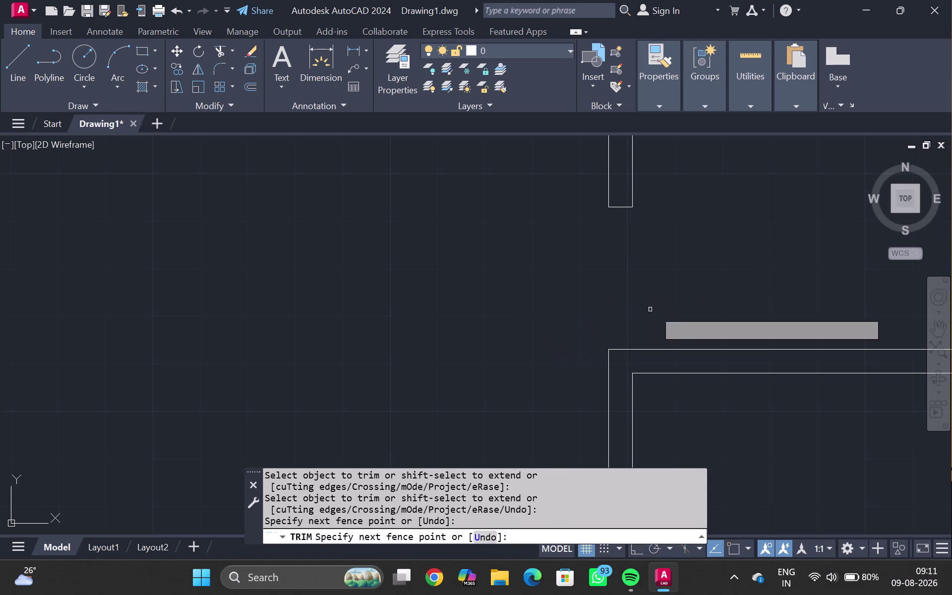
key(Escape)
scroll(down, 3)
middle_drag(680, 342, 686, 306)
scroll(up, 3)
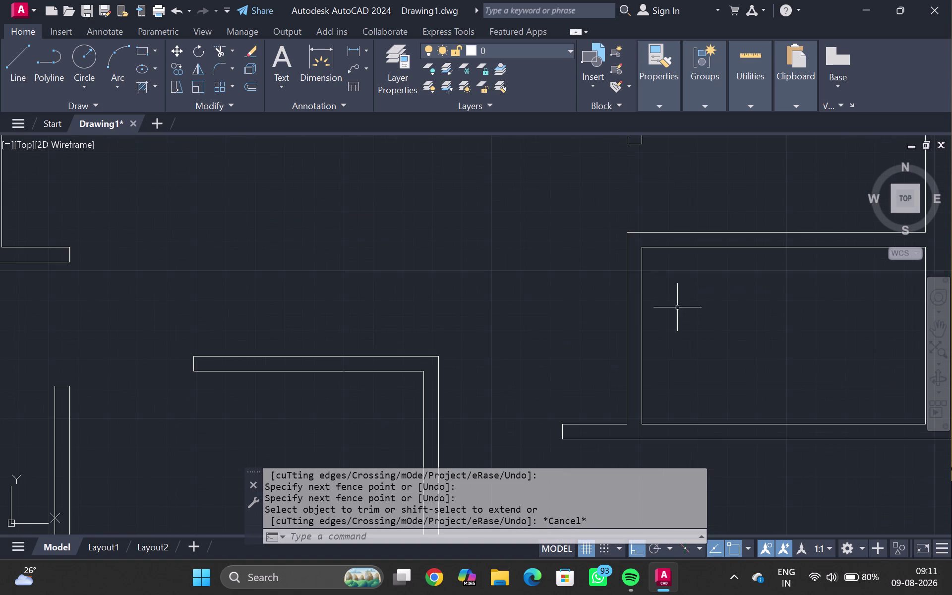
Draw a short closing line at the wall end and select it.
key(l)
key(Return)
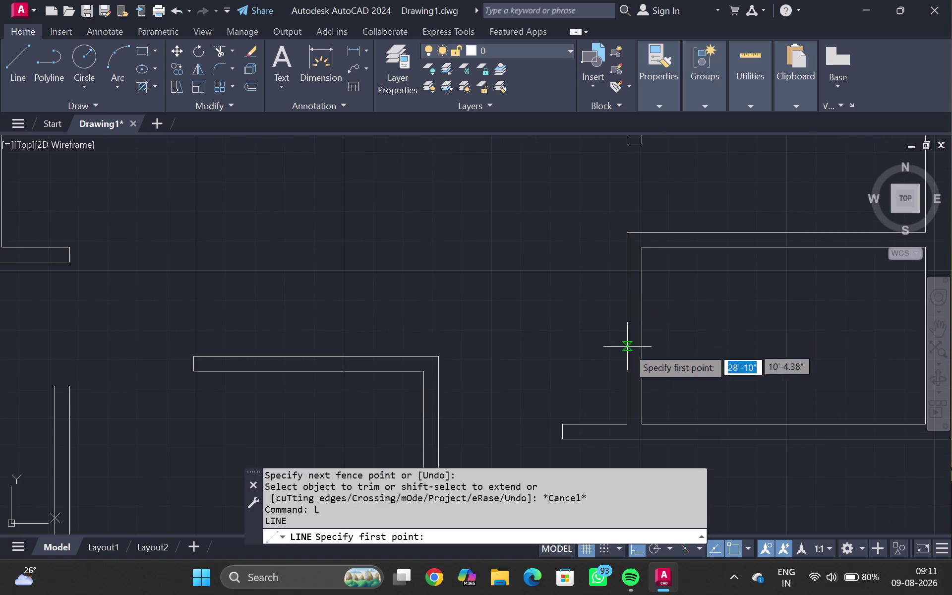
scroll(up, 3)
click(641, 422)
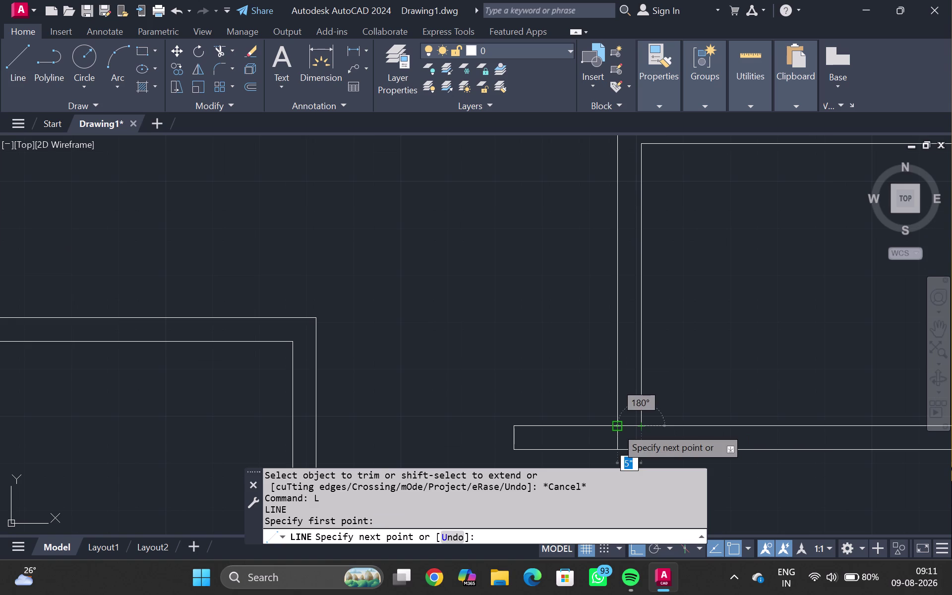
click(617, 427)
key(Escape)
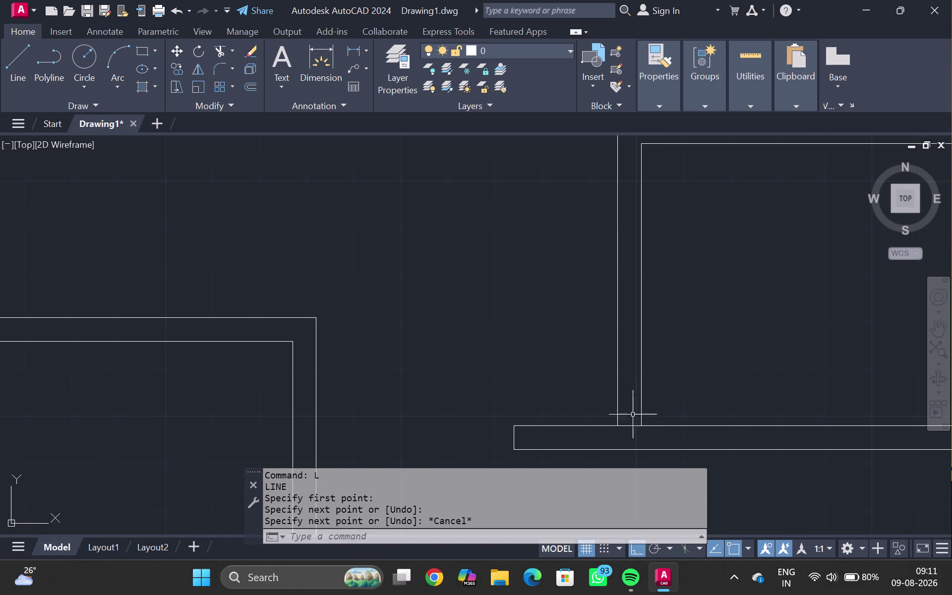
click(633, 424)
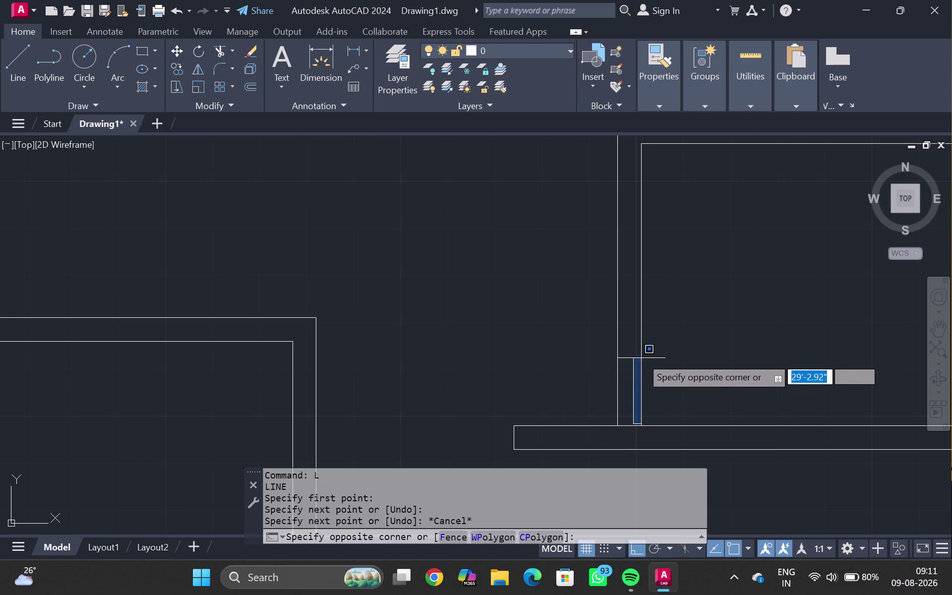
key(Escape)
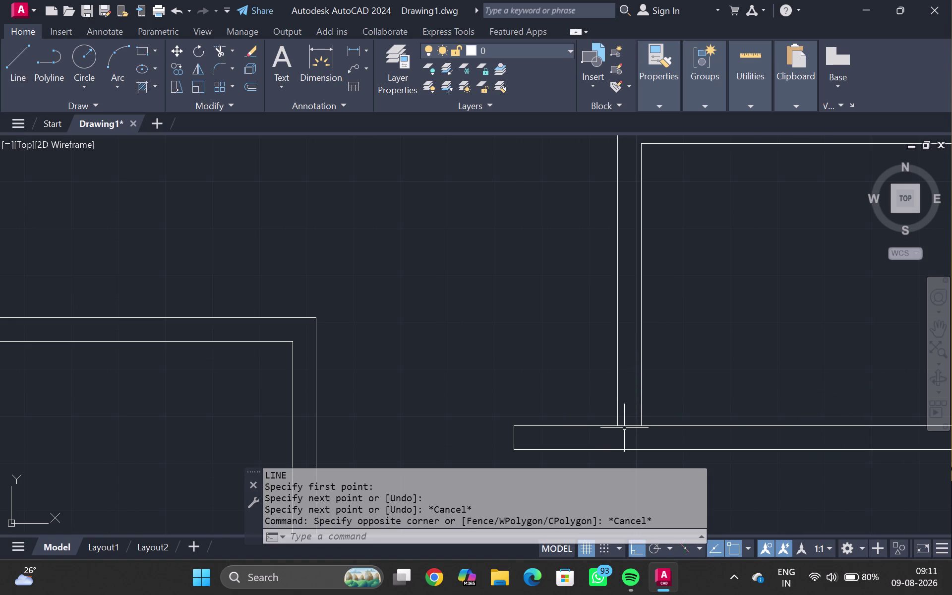
click(627, 424)
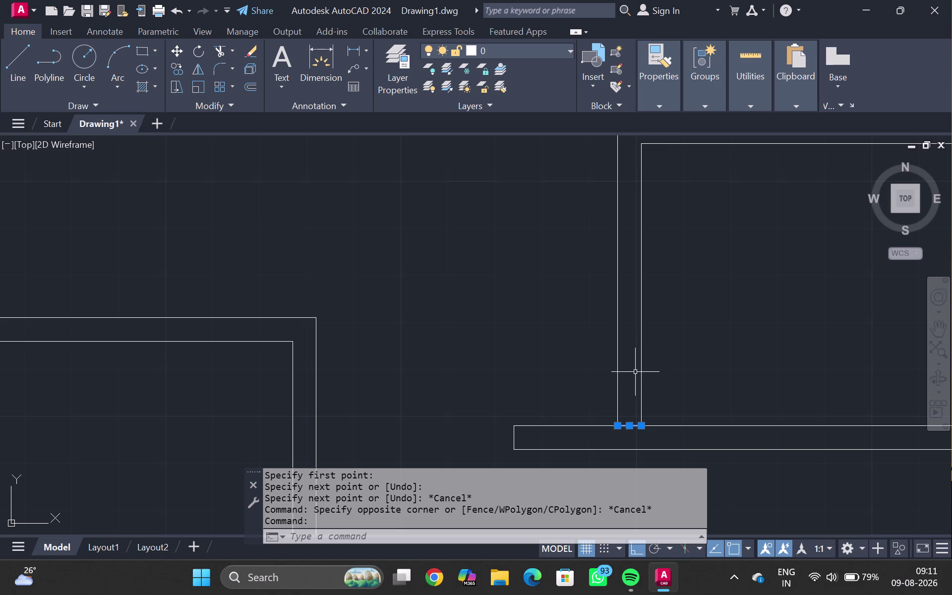
Offset the closing line 2'6" up the wall.
key(o)
key(Return)
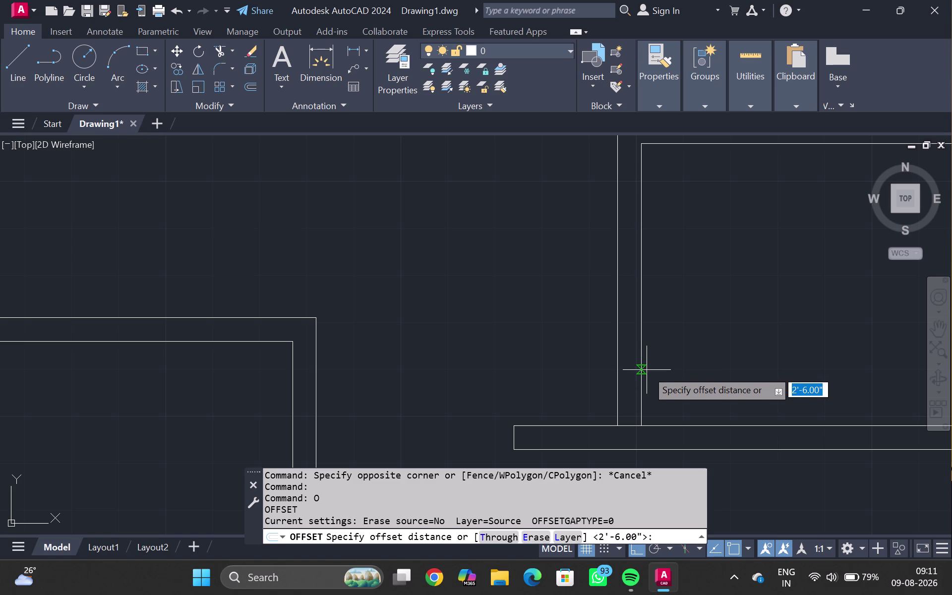
text(2')
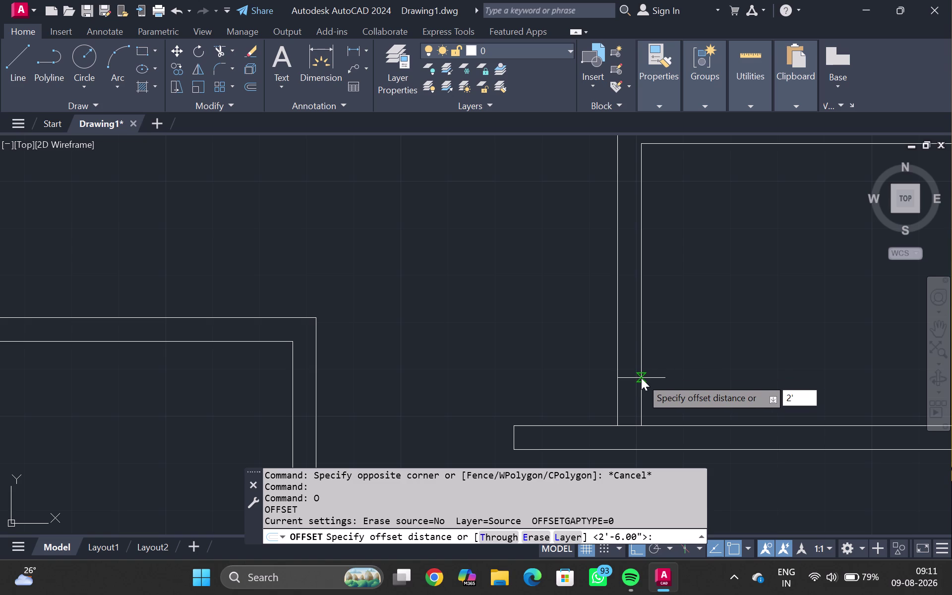
text(6")
key(Return)
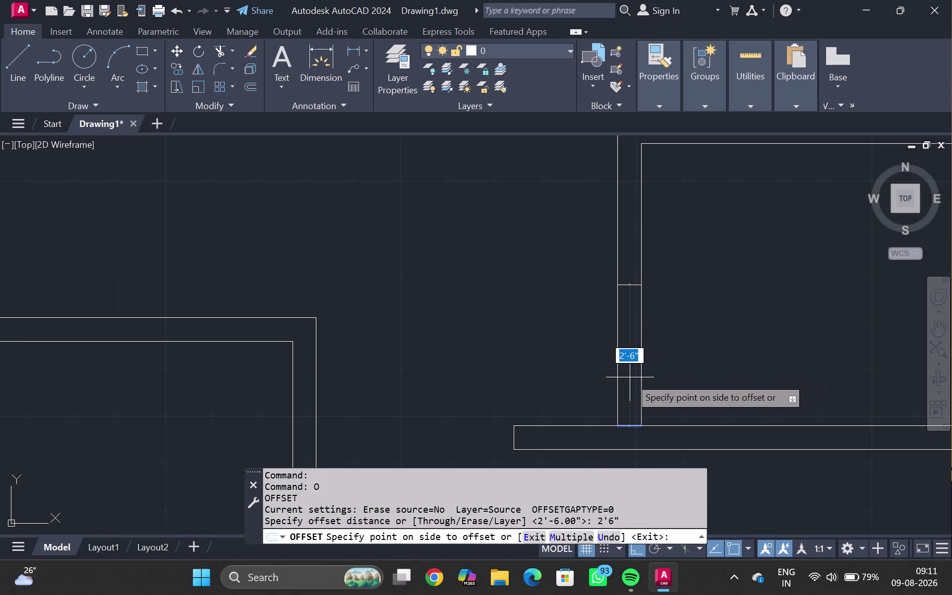
click(638, 337)
key(Escape)
Trim the wall lines inside the 2'6" opening with fences.
key(t)
key(r)
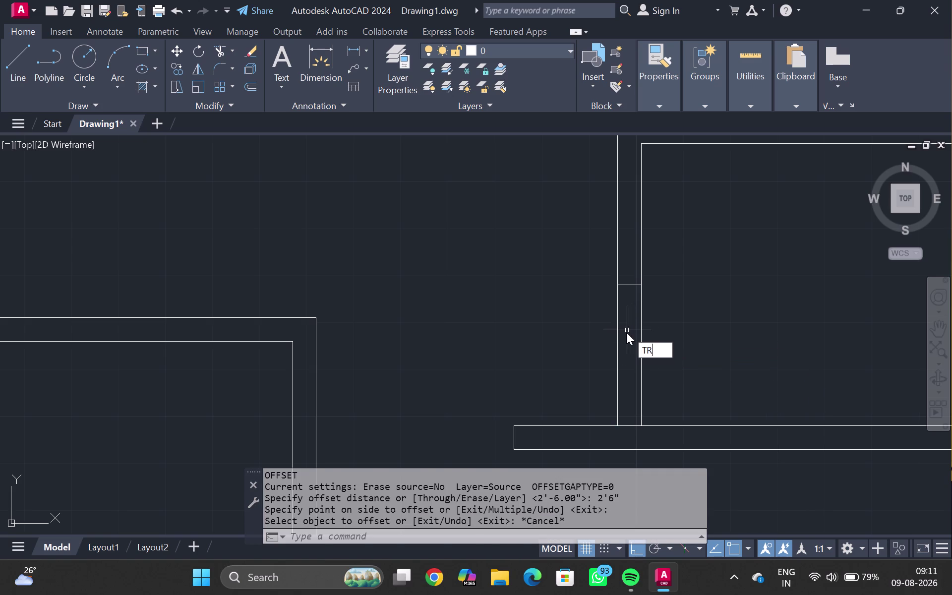
key(Return)
drag(575, 340, 673, 341)
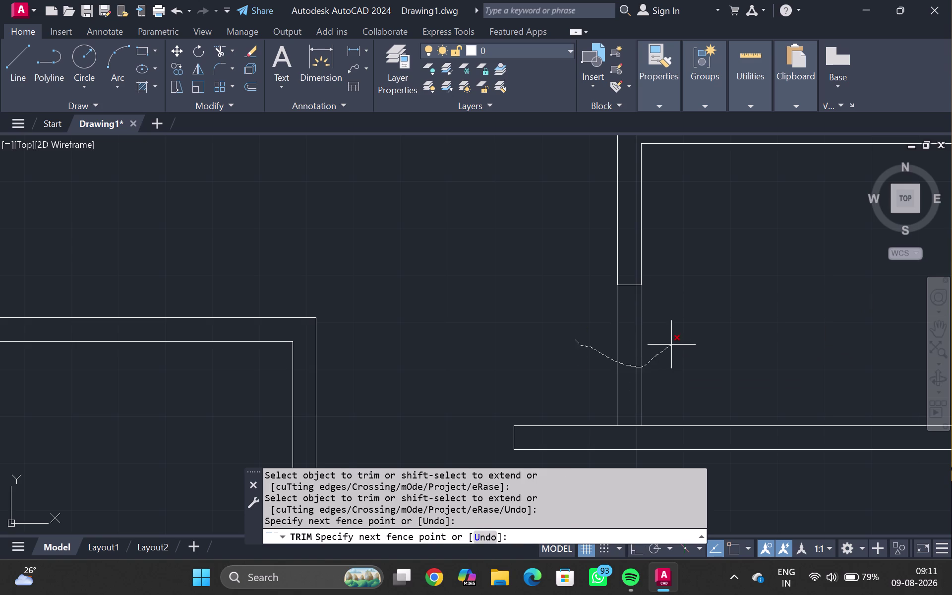
drag(673, 341, 681, 331)
key(Escape)
scroll(down, 3)
scroll(down, 3)
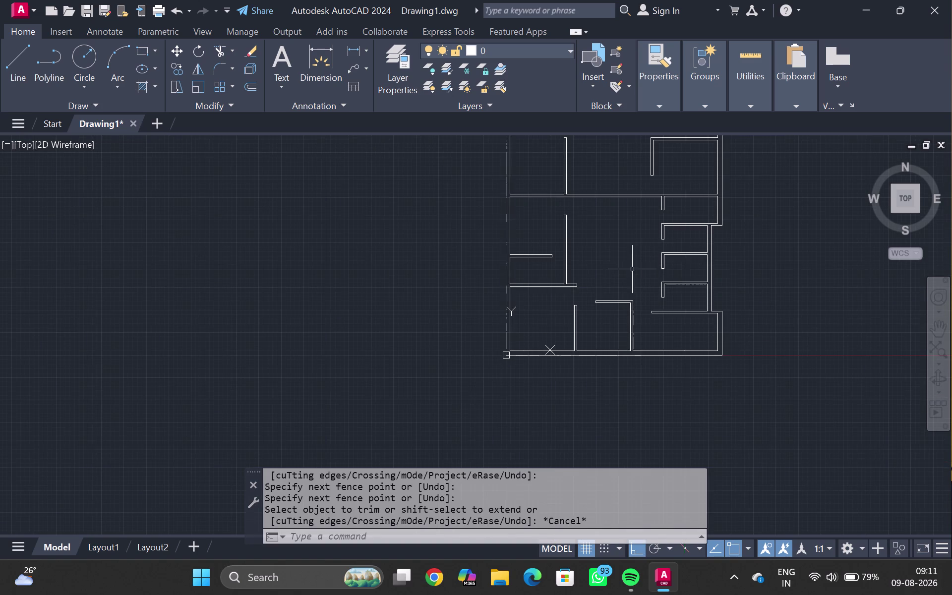
Extend both short wall lines near the top down to the horizontal wall.
middle_drag(629, 260, 620, 291)
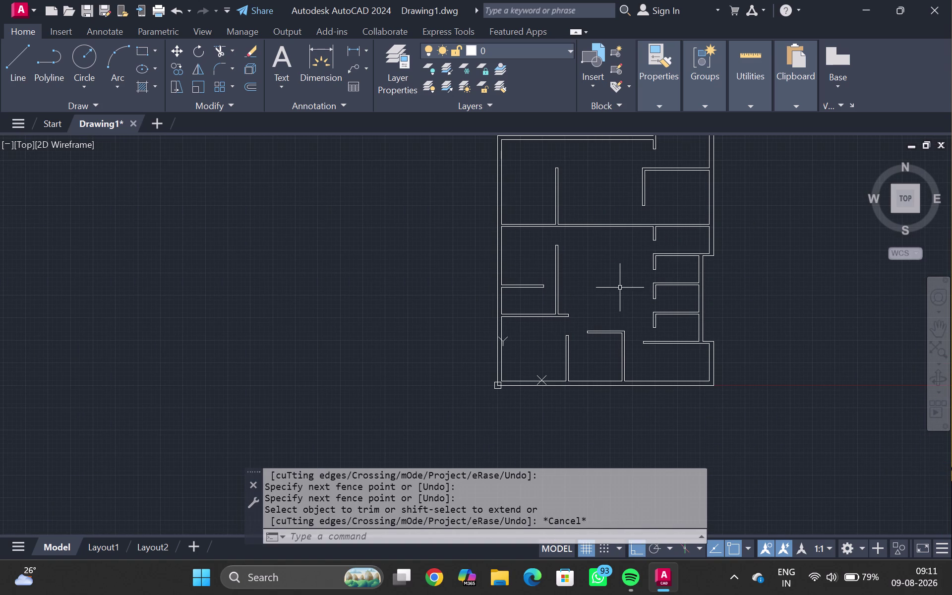
scroll(up, 3)
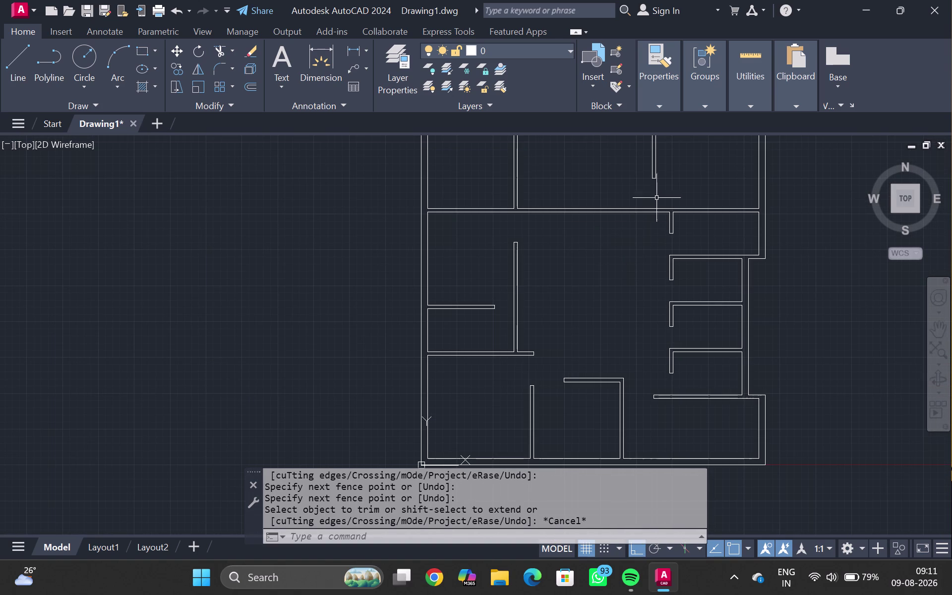
key(e)
key(x)
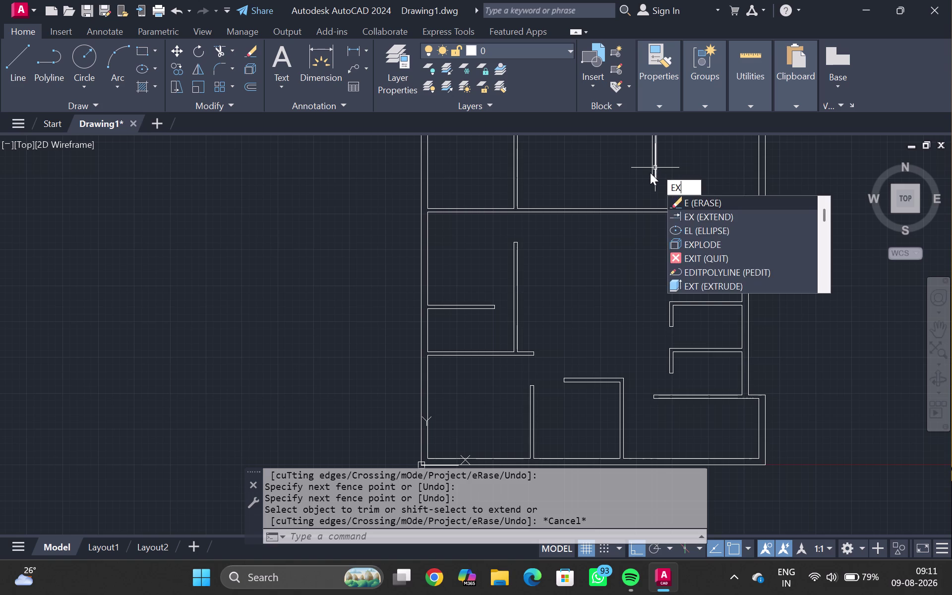
key(Return)
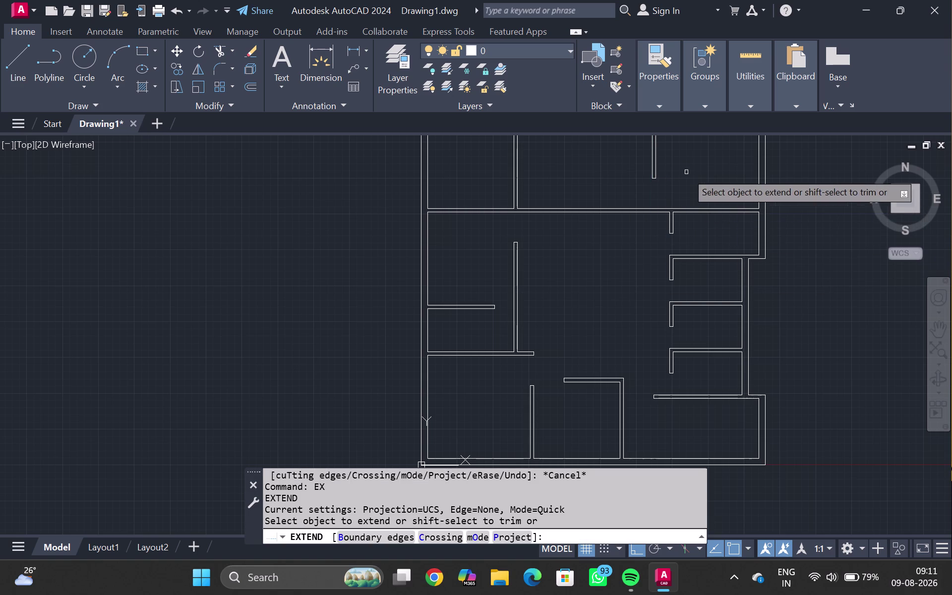
middle_click(686, 172)
middle_drag(687, 174, 690, 217)
scroll(up, 3)
drag(683, 200, 616, 208)
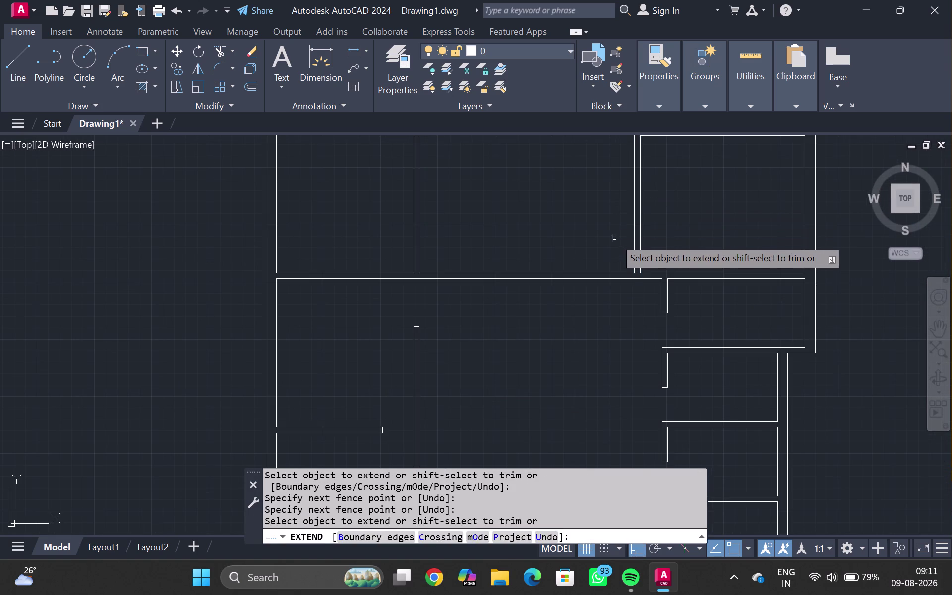
drag(615, 239, 667, 240)
key(Escape)
scroll(up, 3)
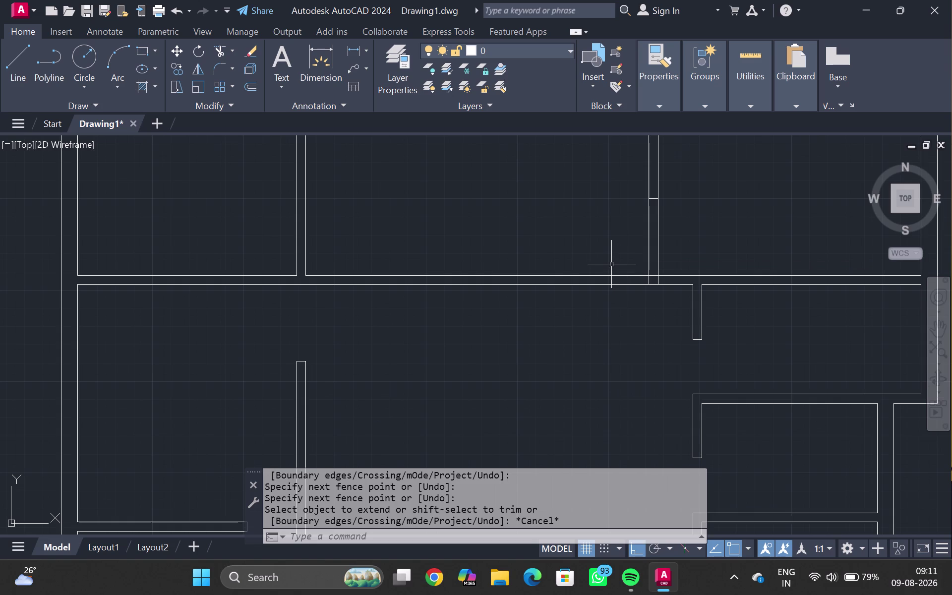
Offset the vertical wall's left line 3'6" leftward to mark the opening's far side.
scroll(up, 3)
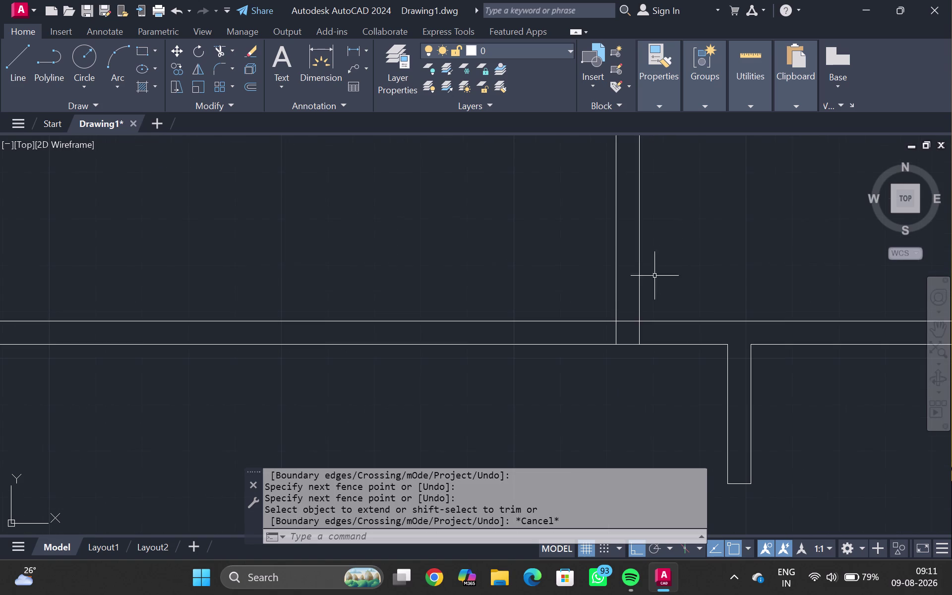
click(617, 333)
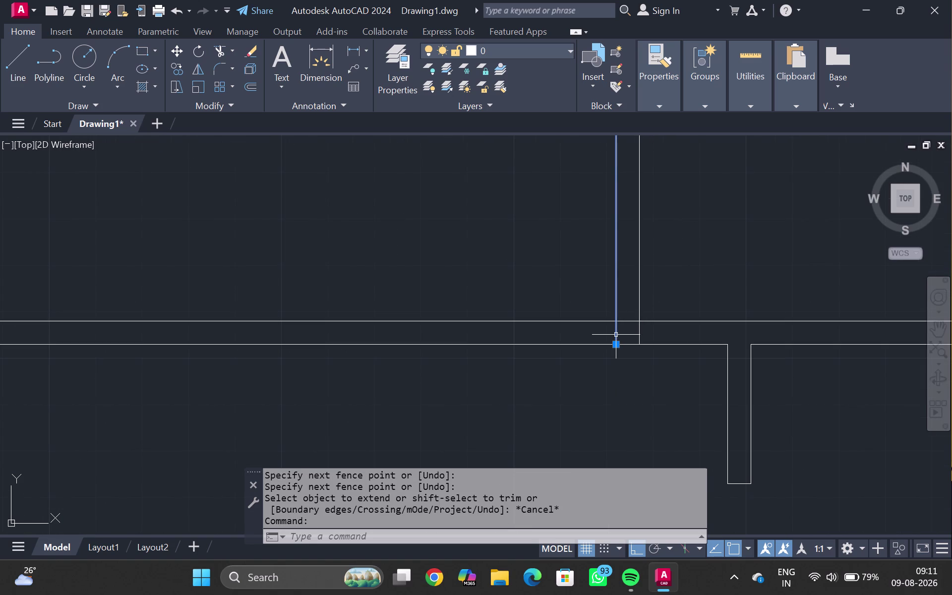
key(o)
key(Return)
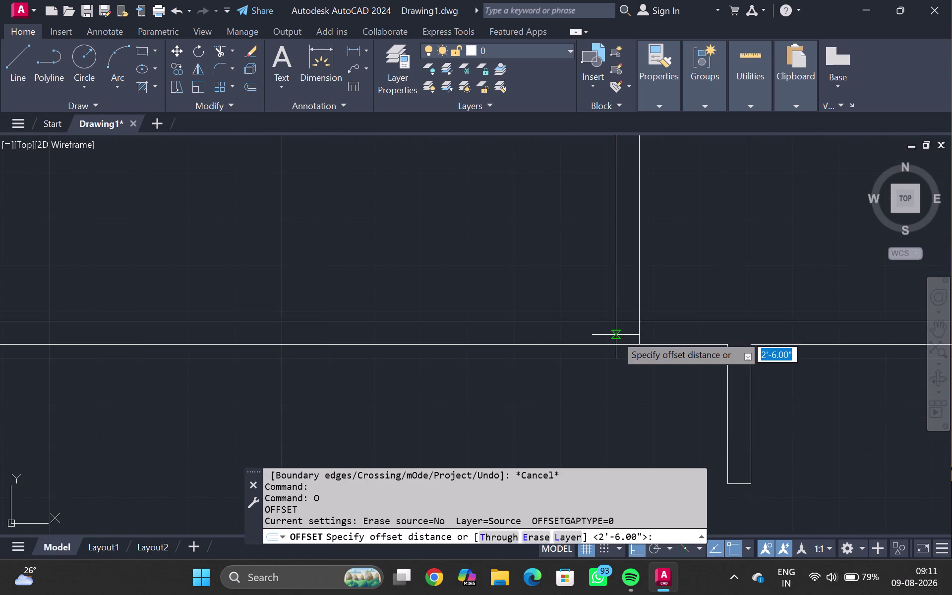
text(3')
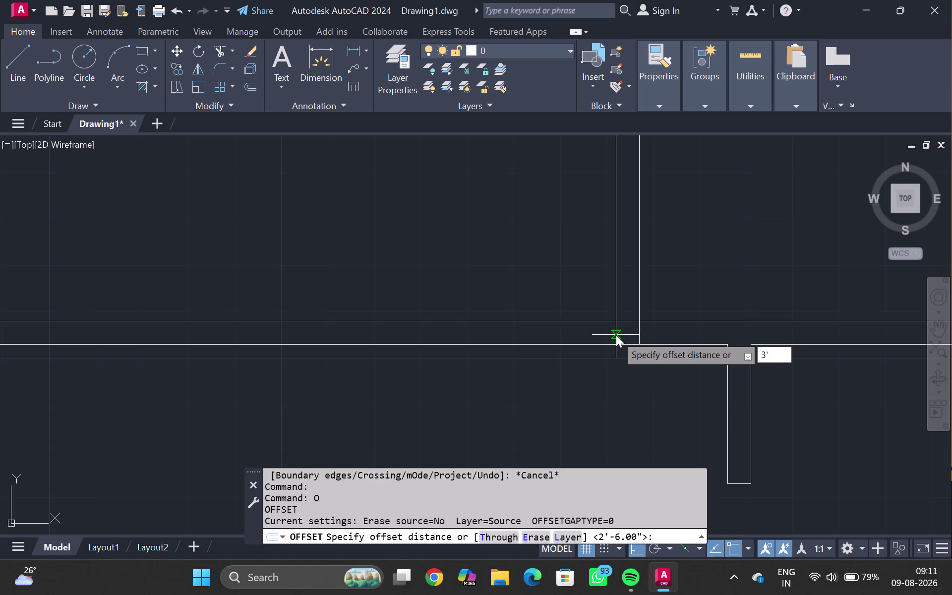
text(6")
key(Return)
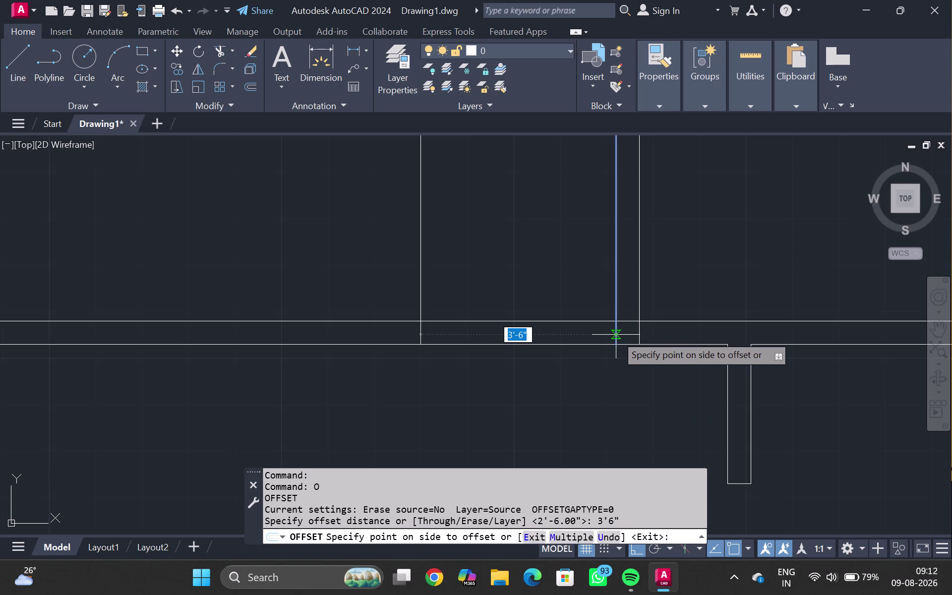
click(556, 286)
key(Escape)
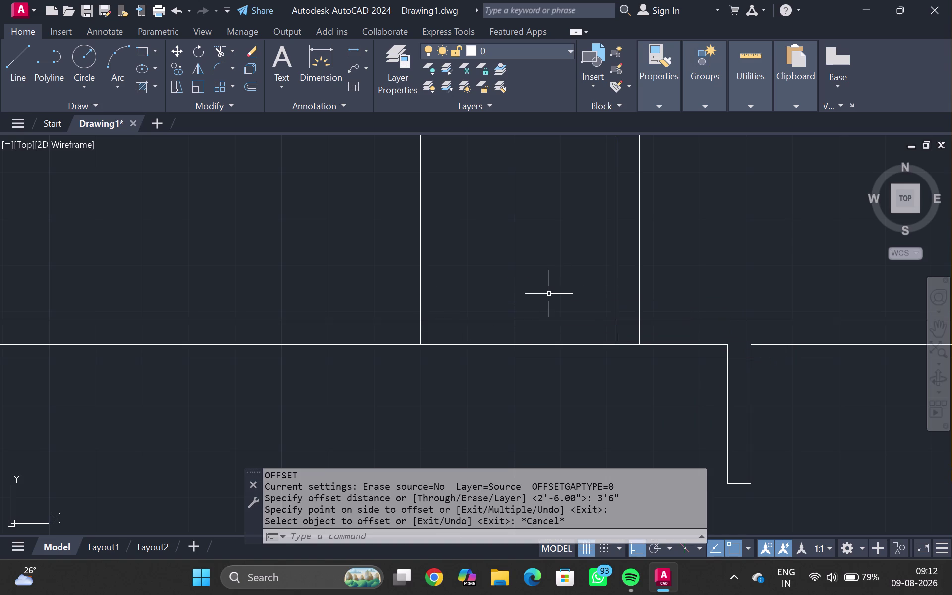
text(TR)
key(Return)
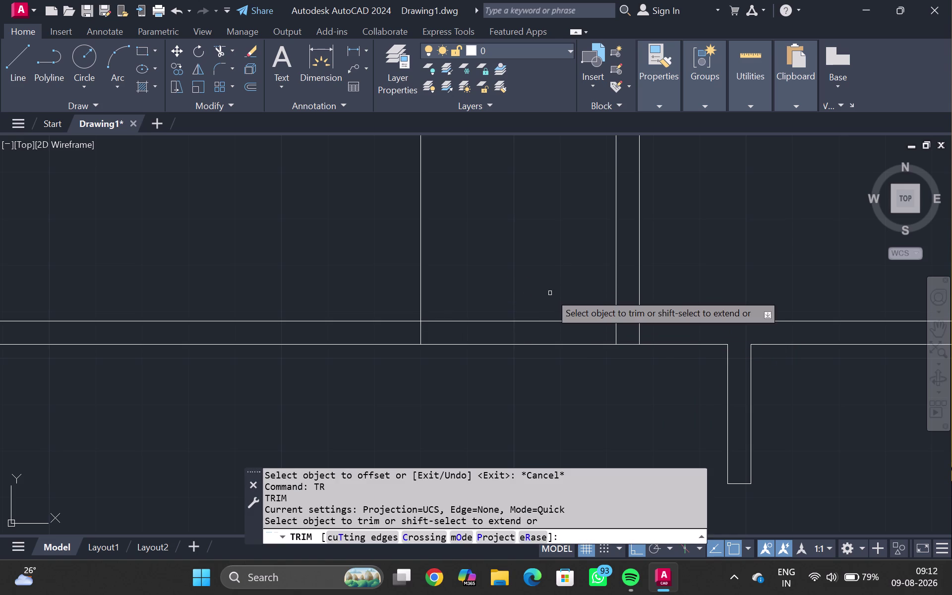